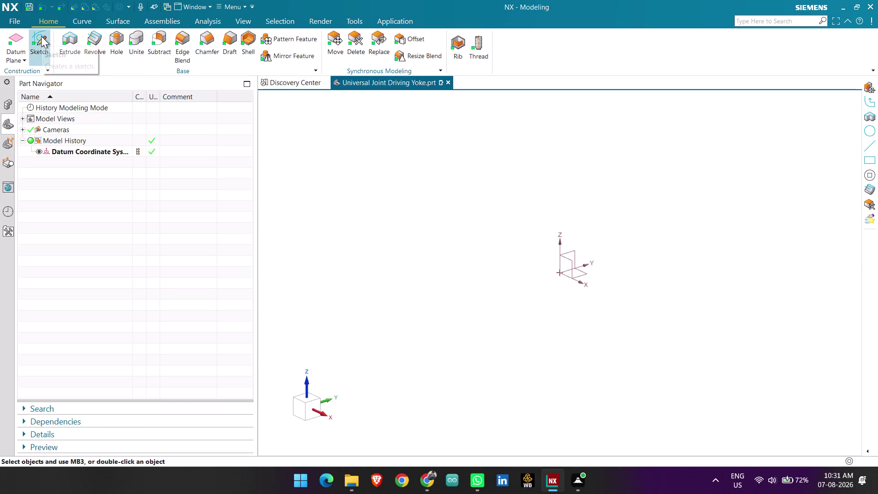
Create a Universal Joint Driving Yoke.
Start a new sketch from the Home tab's Sketch command.
click(41, 37)
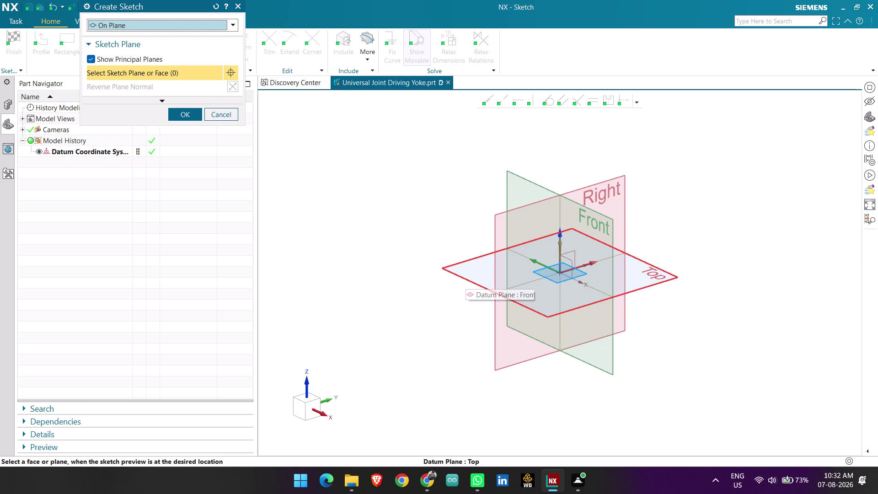
Place the sketch on the Top datum plane and enter the sketch environment.
click(465, 277)
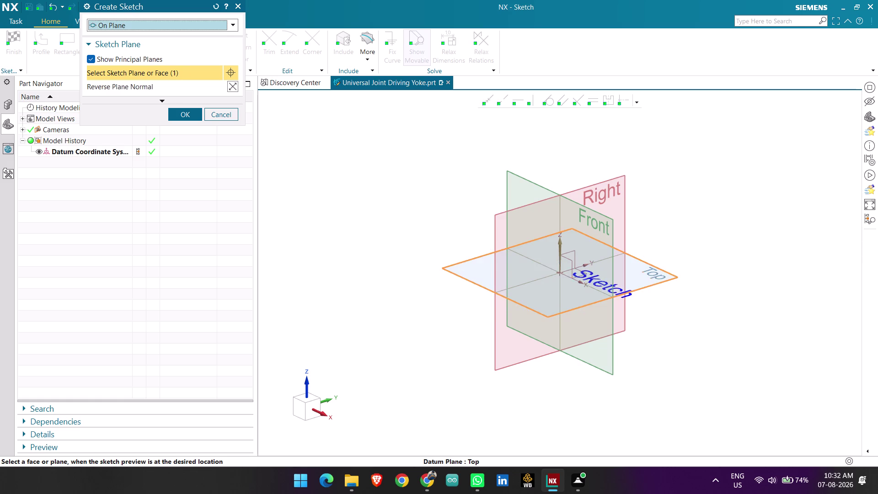
scroll(down, 3)
middle_click(467, 275)
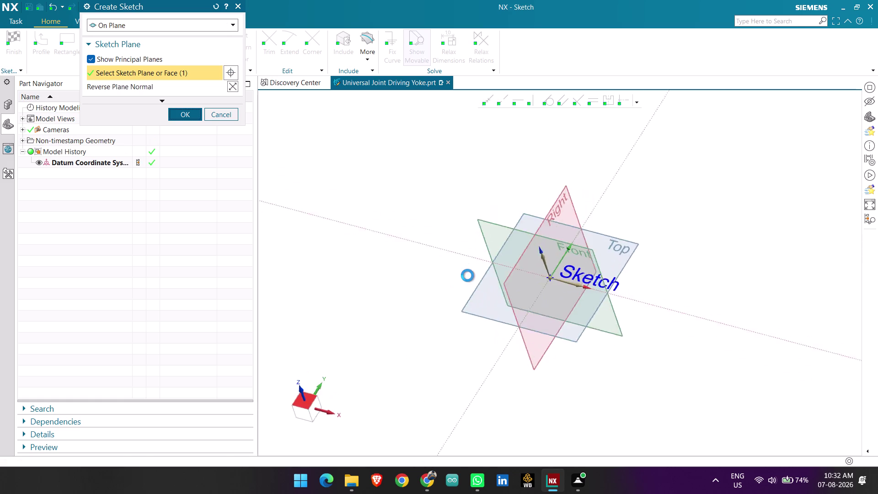
scroll(up, 3)
scroll(up, 3)
scroll(up, 3)
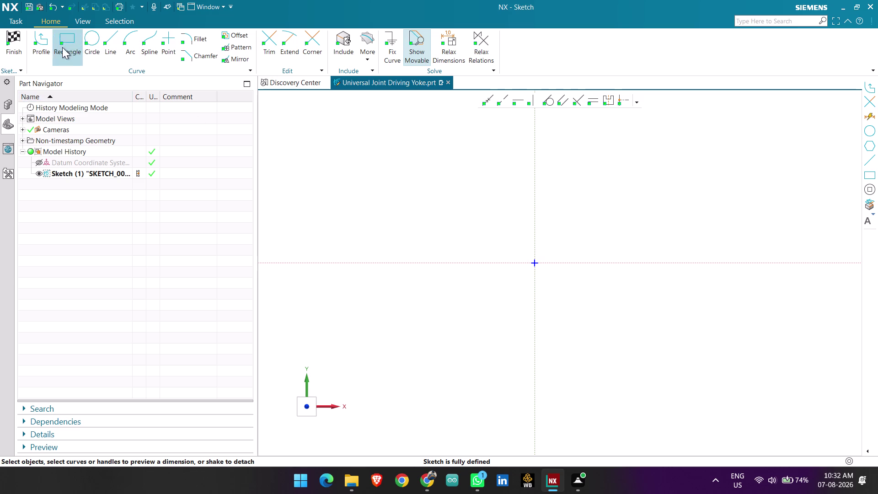
Draw a horizontal line spanning the sketch origin with the Profile tool.
click(47, 47)
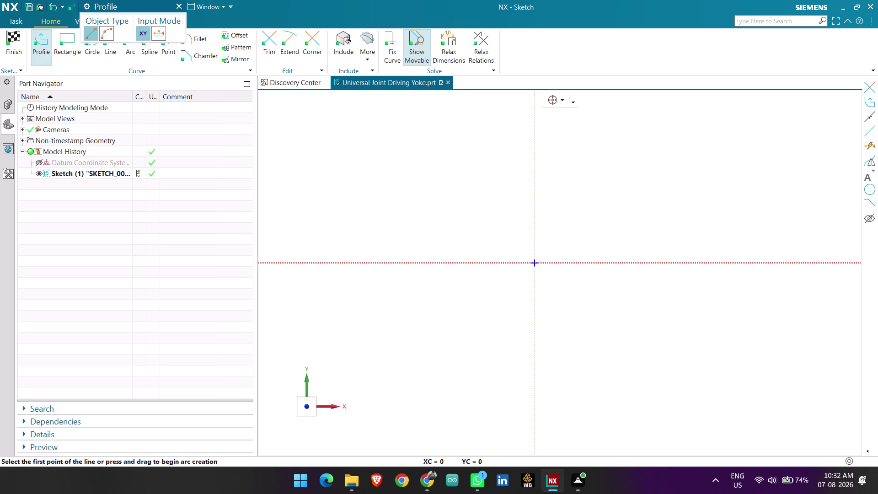
click(464, 259)
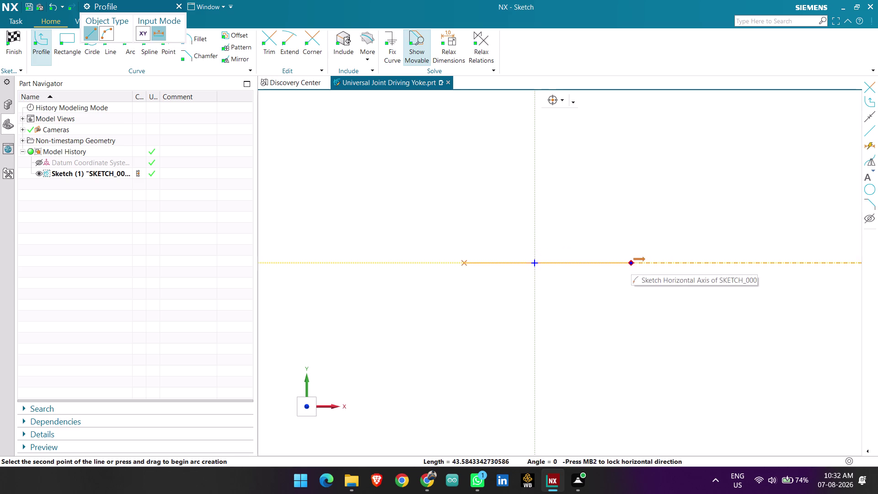
click(618, 261)
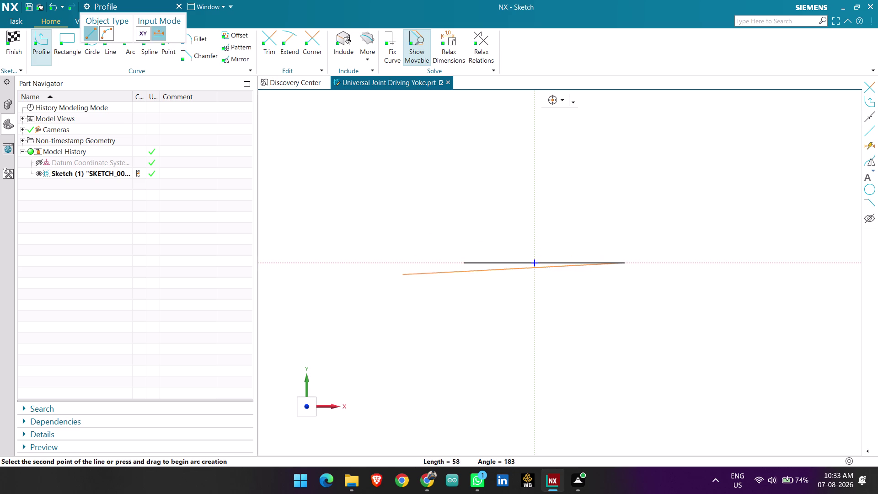
key(Escape)
key(Escape)
click(508, 263)
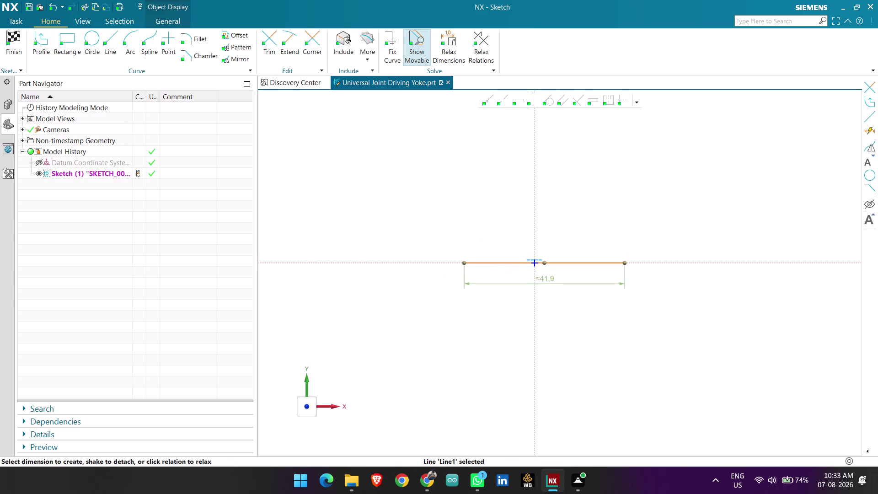
scroll(up, 3)
click(457, 162)
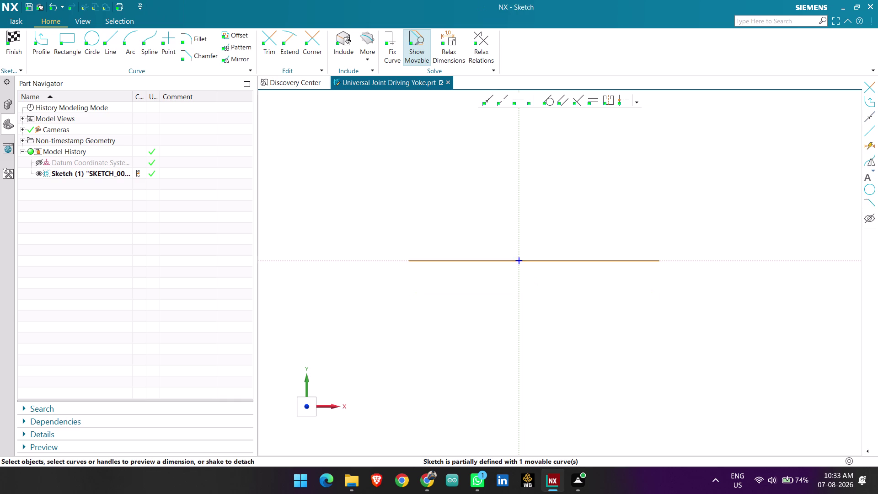
Make the line's midpoint coincident with the origin and edit its length dimension.
click(486, 99)
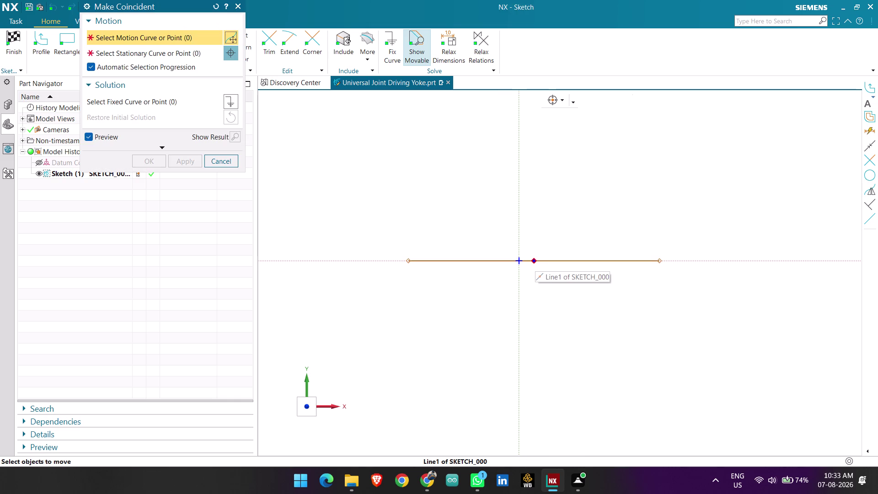
click(533, 261)
click(518, 261)
middle_click(441, 220)
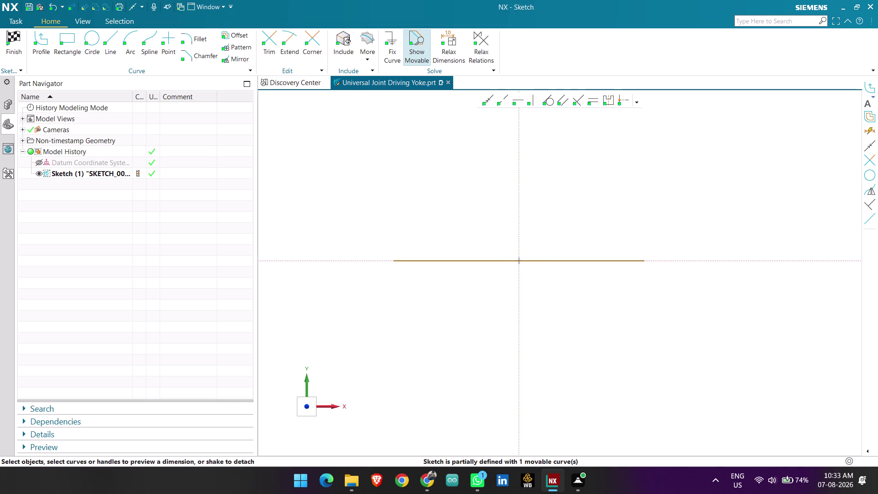
click(428, 259)
double_click(525, 283)
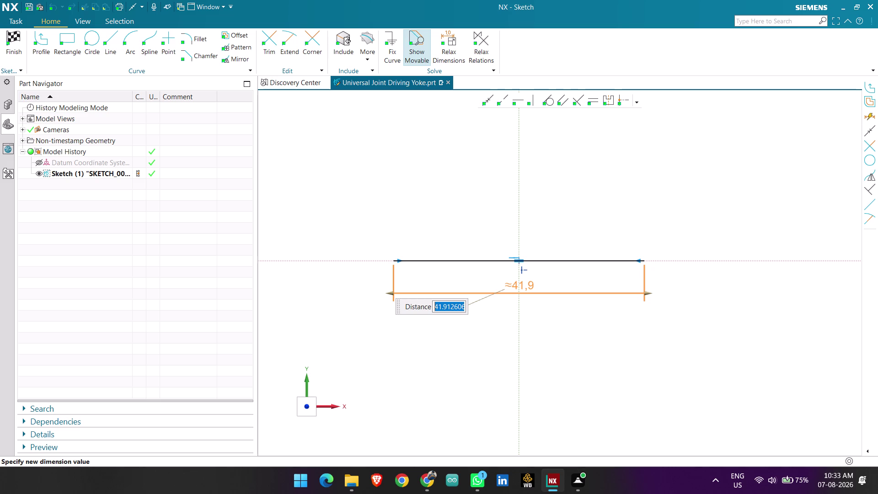
Set the line's length dimension to 90, answering the sketch scaling prompt.
text(90)
key(Return)
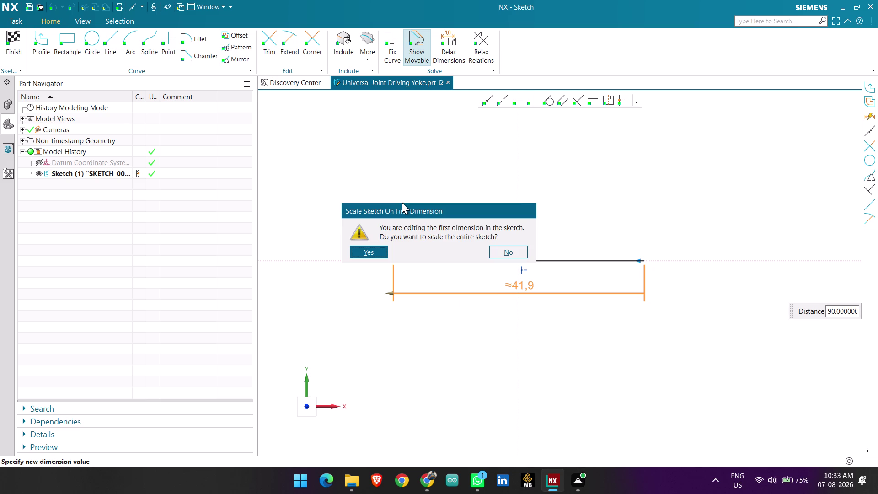
click(378, 253)
scroll(down, 3)
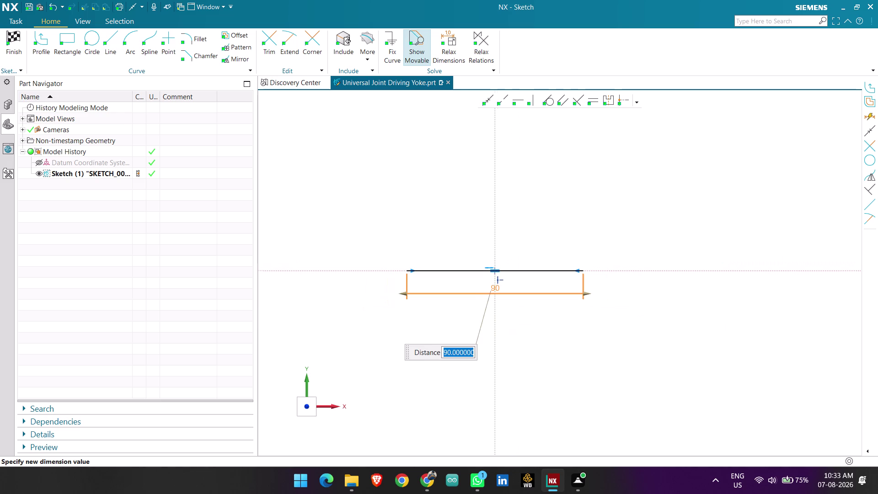
middle_click(469, 248)
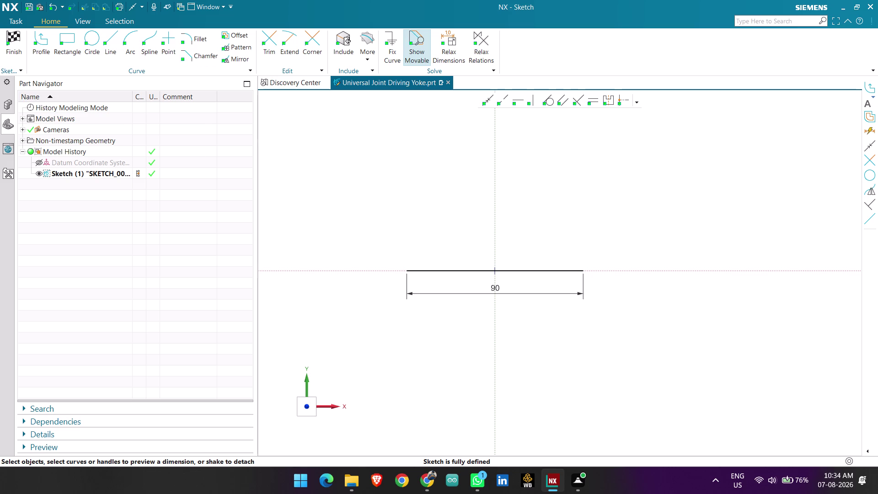
Delete the 90-long line to empty the sketch.
click(433, 270)
key(Delete)
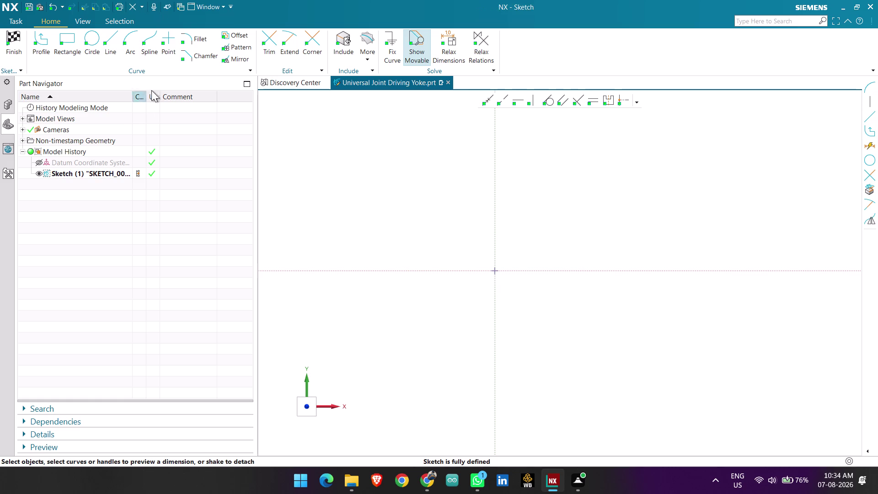
click(63, 46)
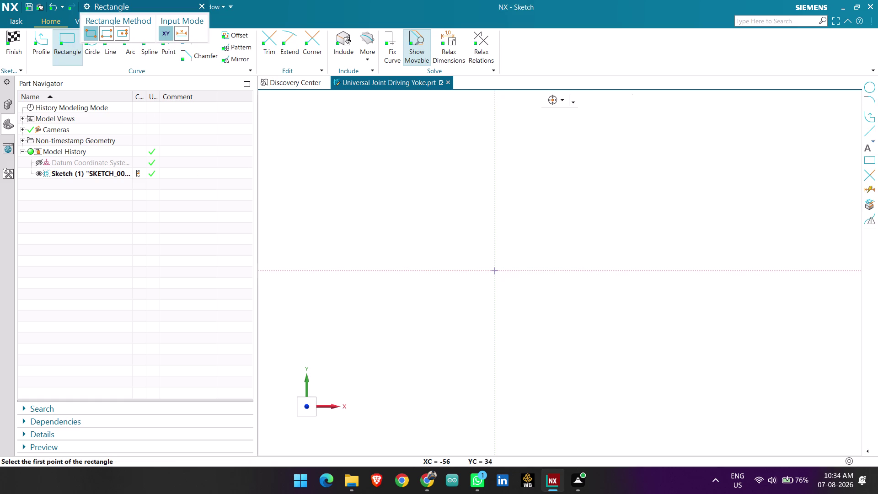
Draw a 90 by 60 From Center rectangle at the origin and finish the sketch.
click(117, 32)
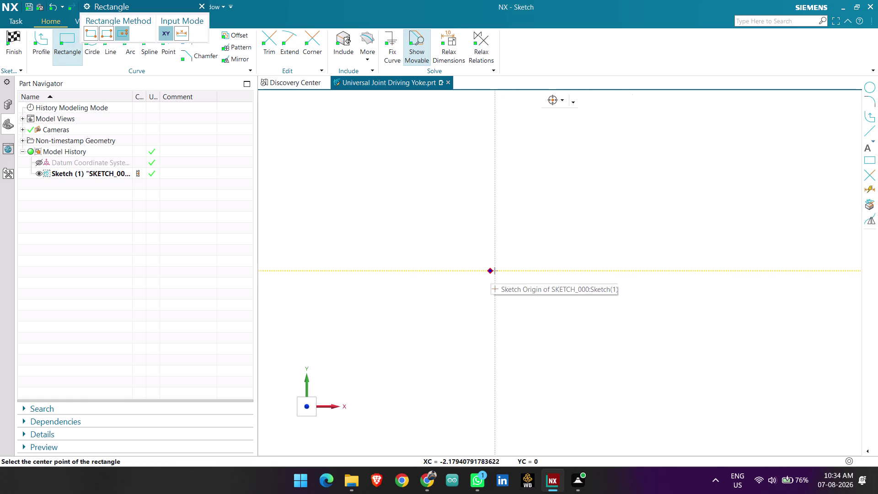
click(495, 271)
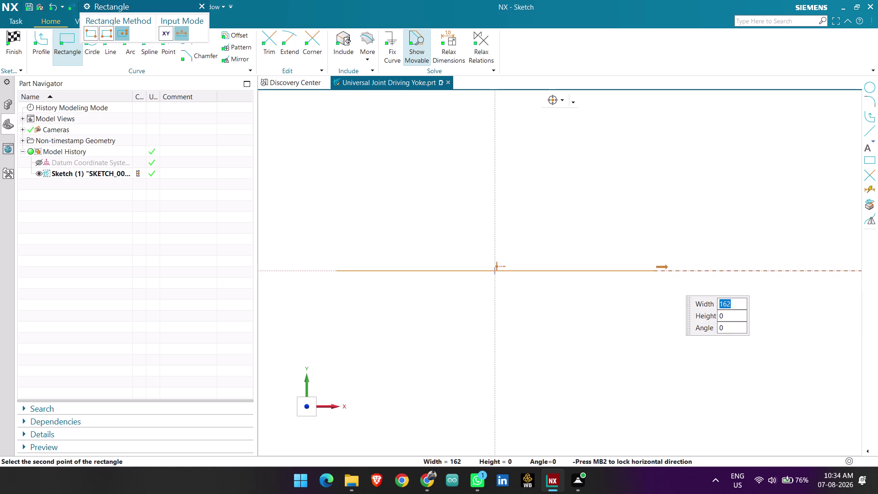
text(90)
key(Return)
key(Return)
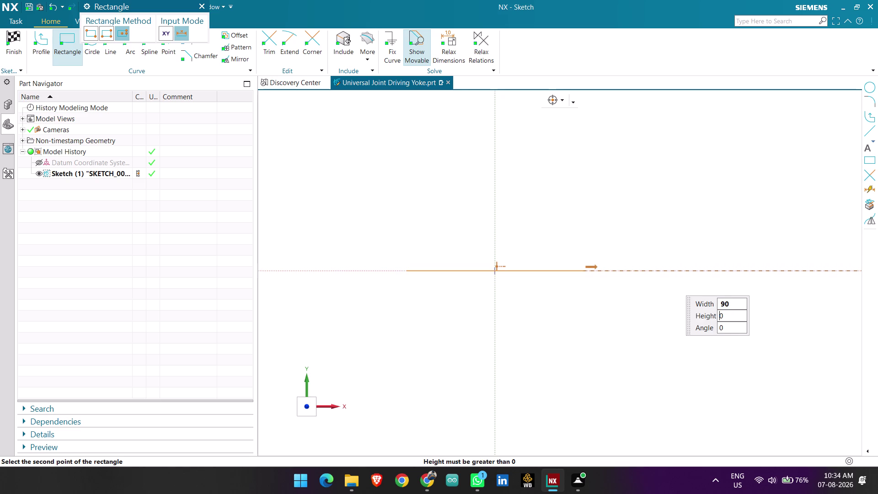
key(6)
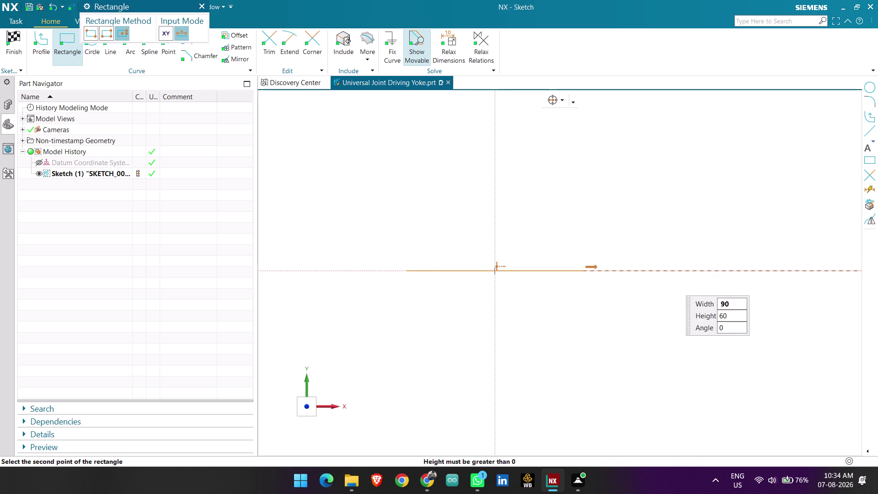
key(Return)
middle_click(654, 264)
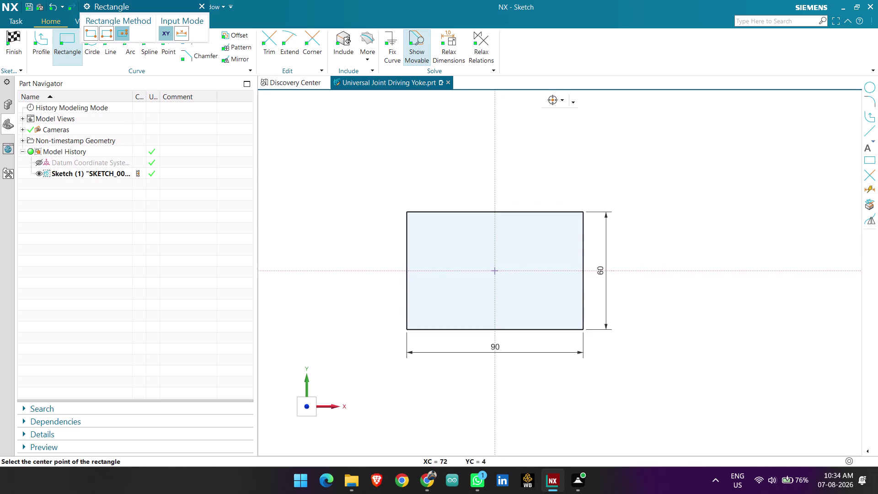
key(Escape)
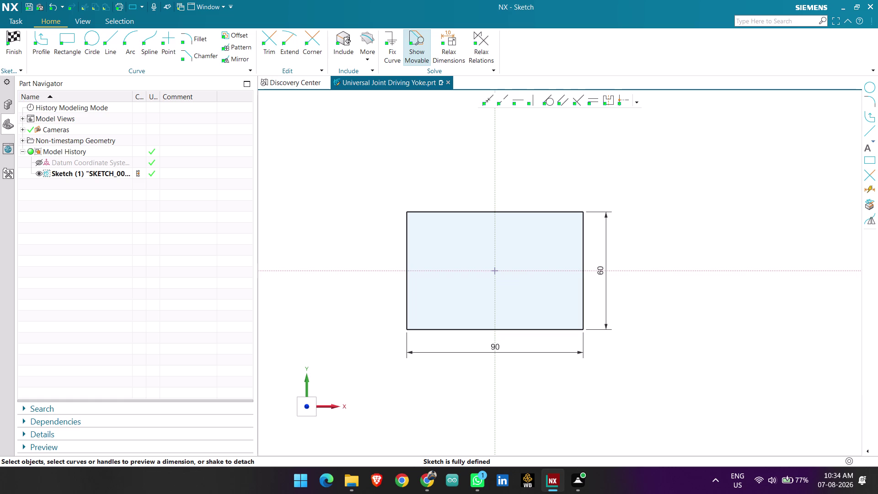
click(19, 43)
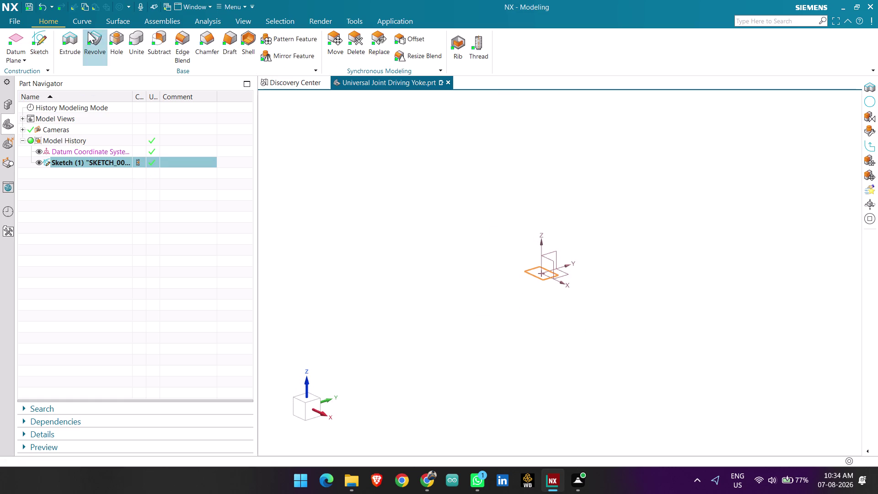
Extrude the rectangle 15 mm into the base plate and orbit to inspect it.
click(76, 38)
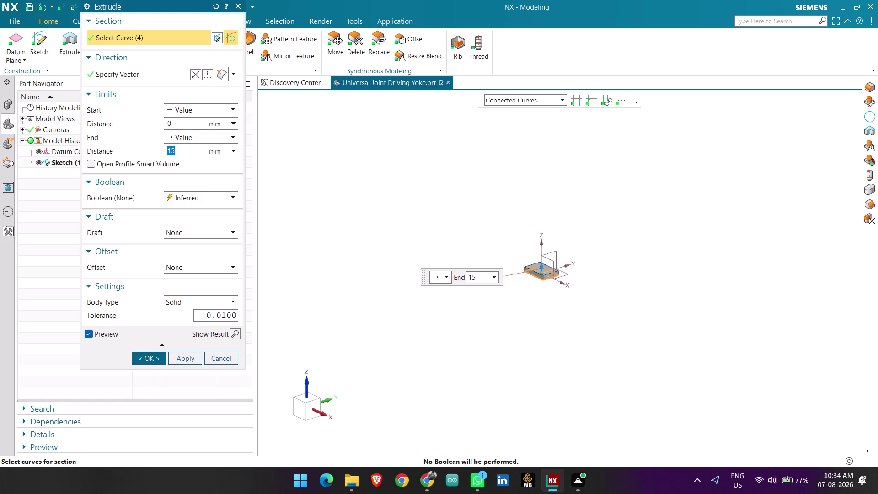
scroll(up, 3)
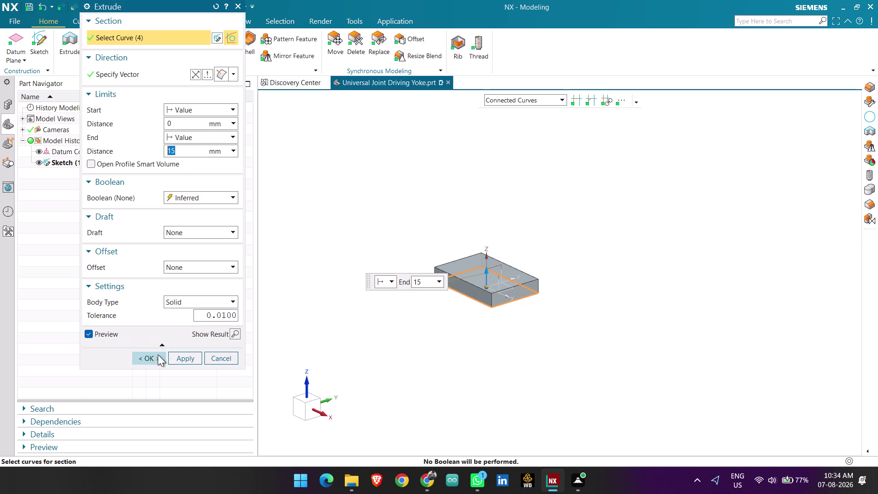
click(145, 355)
middle_drag(408, 205, 421, 219)
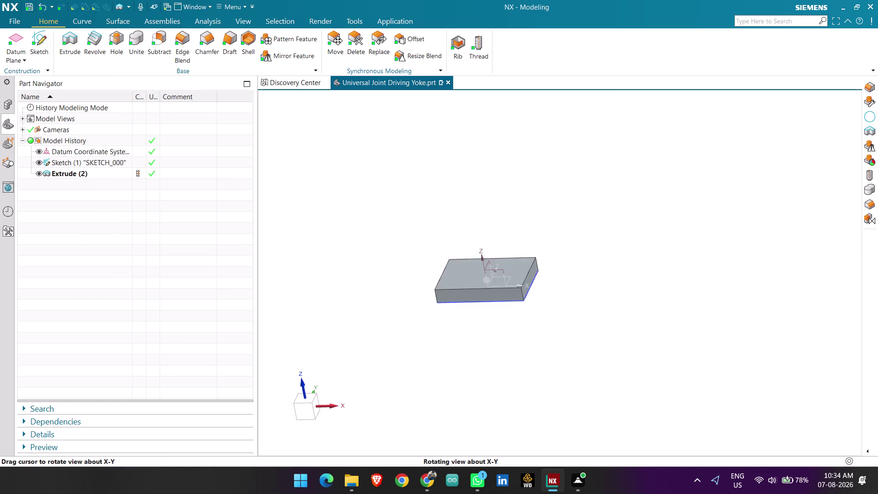
middle_drag(421, 219, 440, 223)
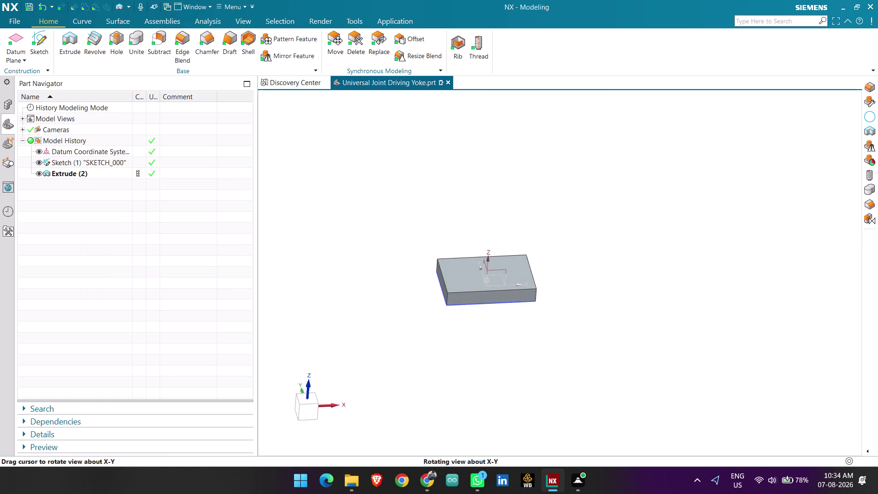
middle_drag(440, 223, 485, 255)
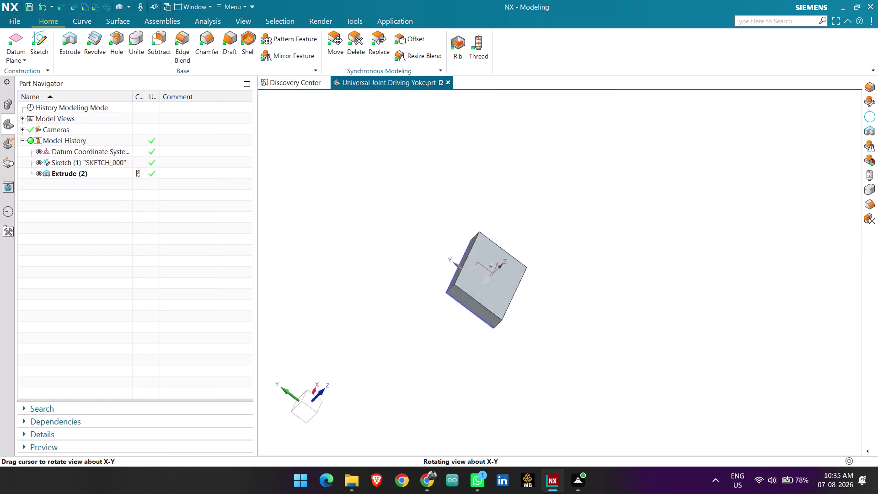
middle_drag(485, 256, 497, 241)
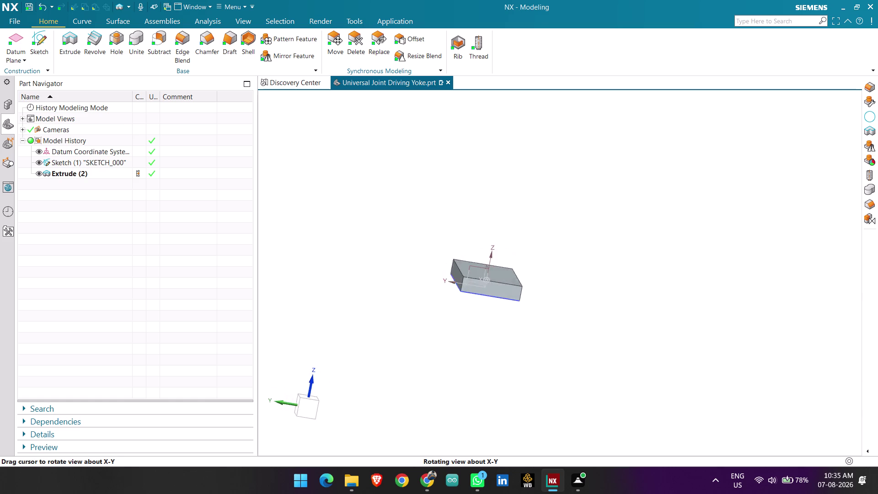
middle_drag(498, 241, 439, 232)
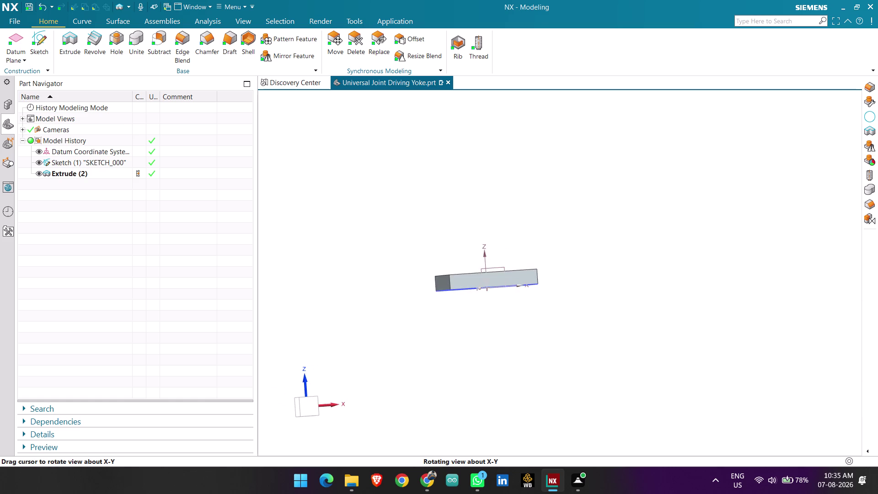
middle_drag(439, 232, 462, 237)
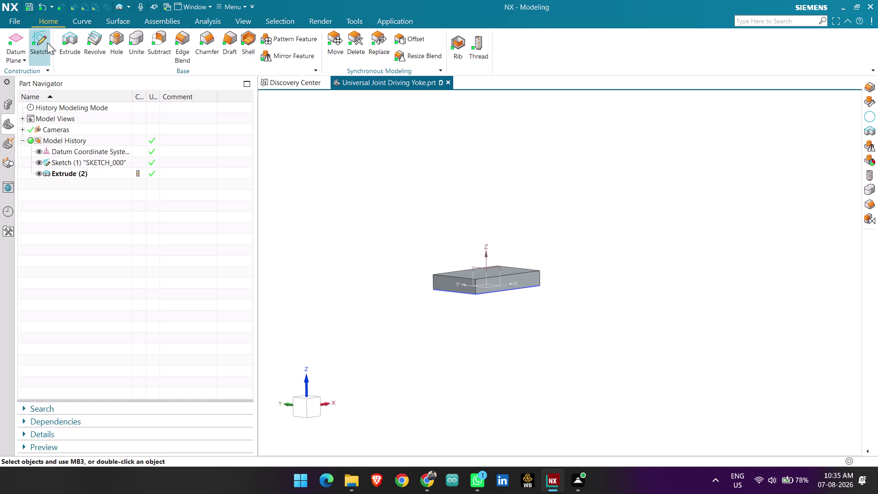
Start a new sketch on the Right datum plane, standing across the base plate.
click(35, 45)
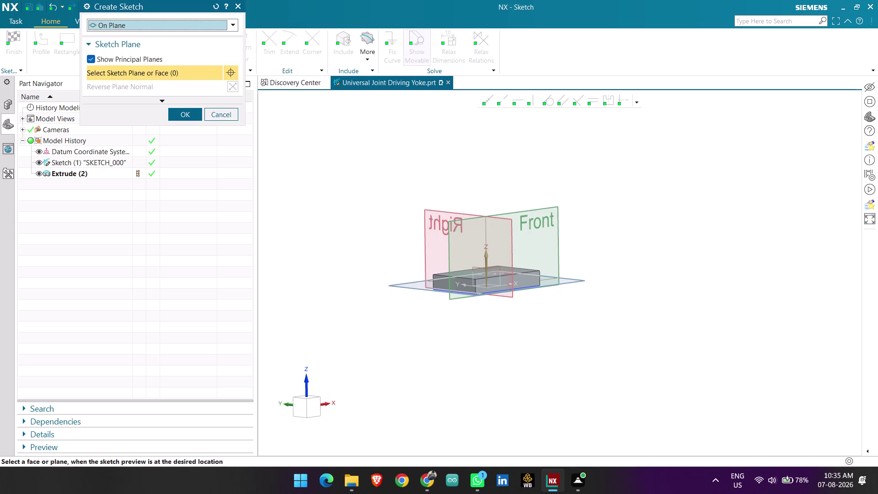
middle_drag(394, 268, 433, 277)
scroll(up, 3)
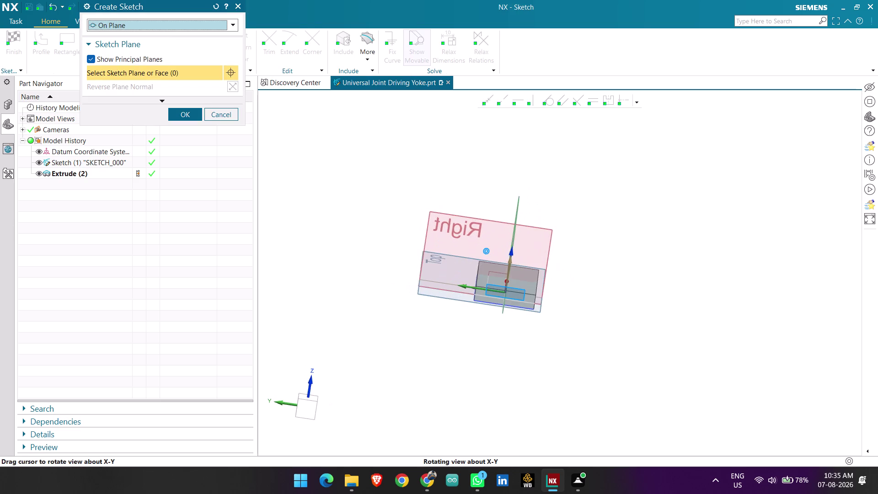
middle_drag(433, 276, 407, 276)
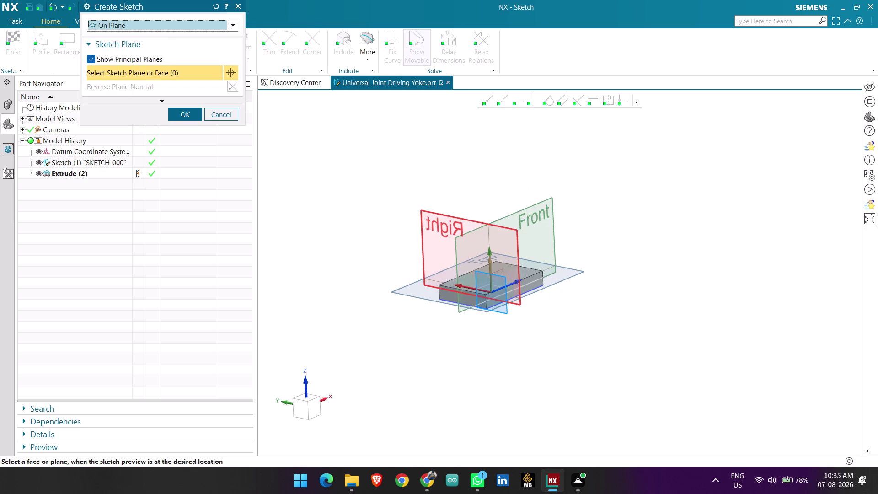
click(451, 218)
middle_click(450, 219)
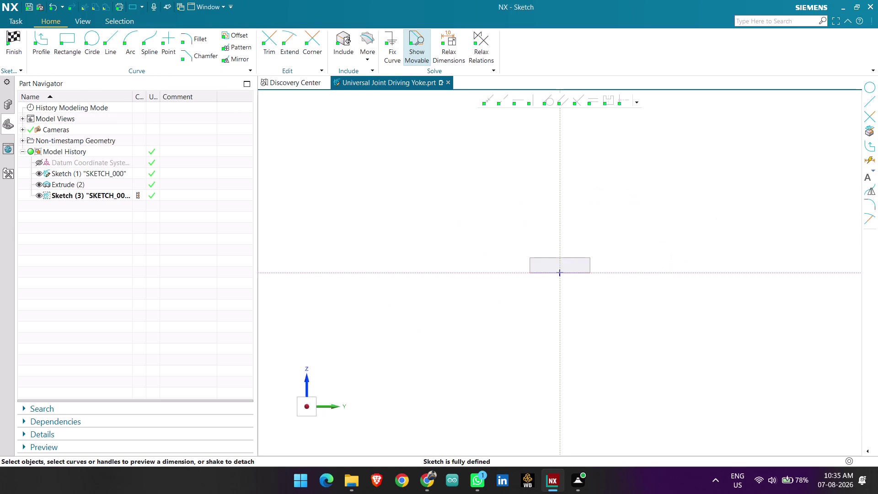
Zoom in, view the Right-plane sketch head-on, and start Project Curve.
scroll(up, 3)
scroll(up, 3)
scroll(up, 3)
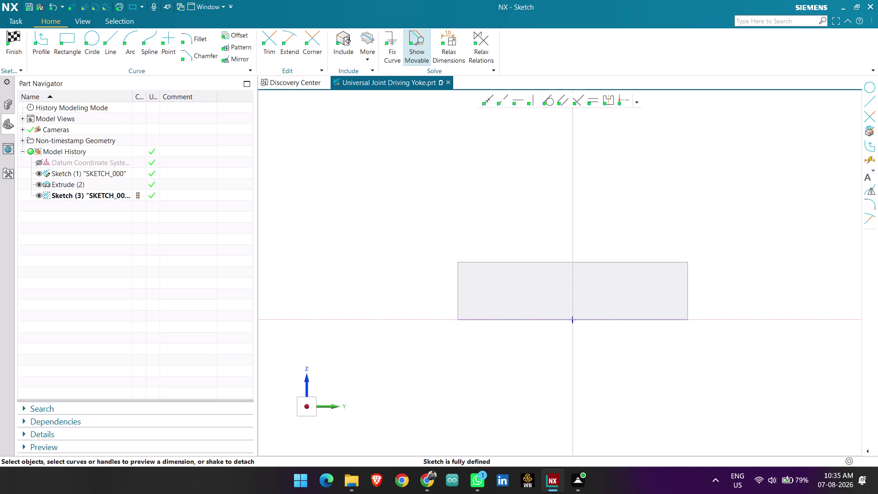
middle_click(538, 260)
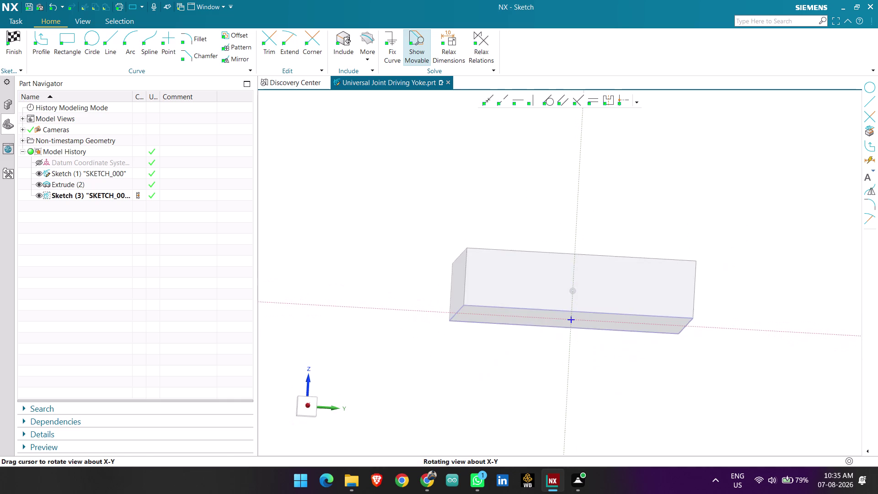
click(312, 403)
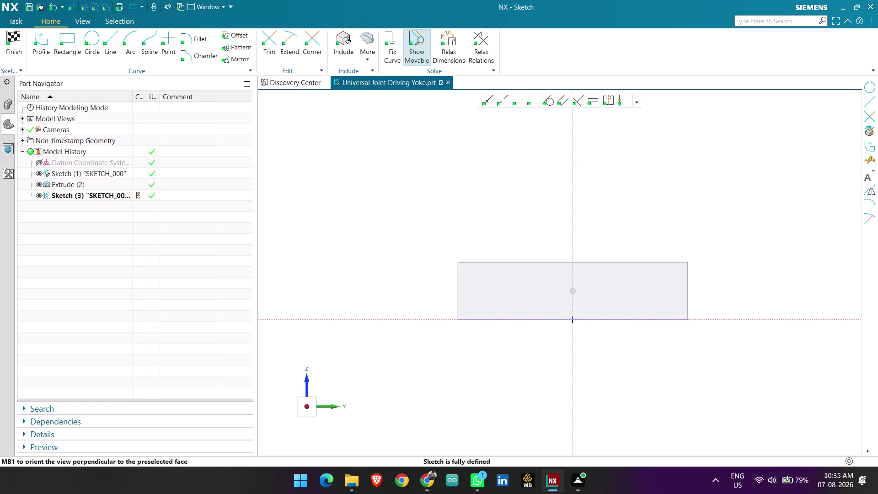
click(362, 38)
click(387, 85)
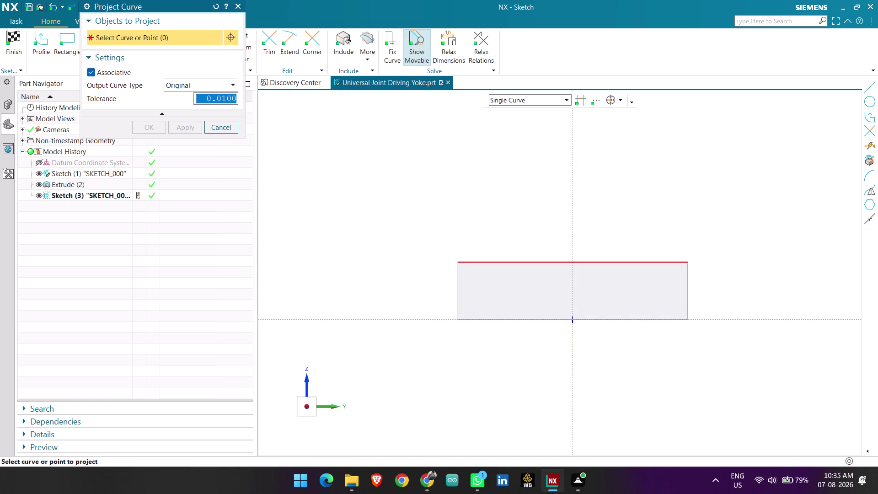
Project the base plate's top edge, then its bottom edge, into the Right-plane sketch.
click(518, 266)
middle_click(493, 229)
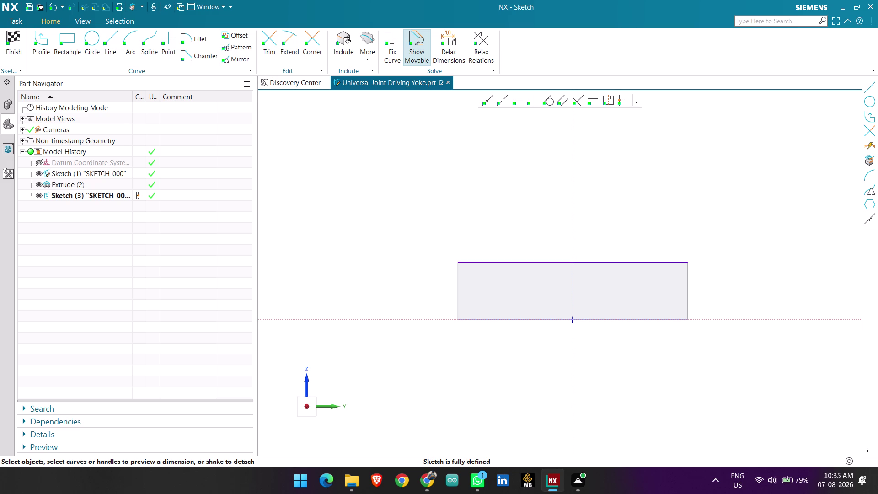
click(367, 39)
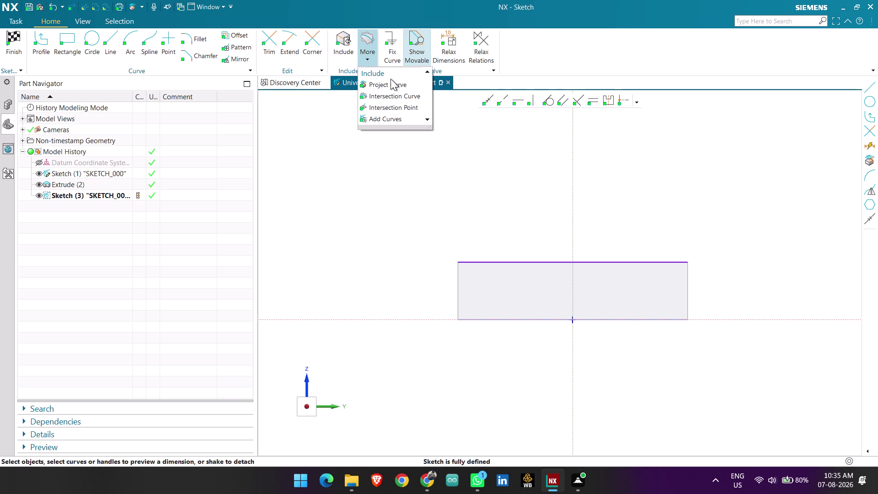
click(396, 87)
click(547, 322)
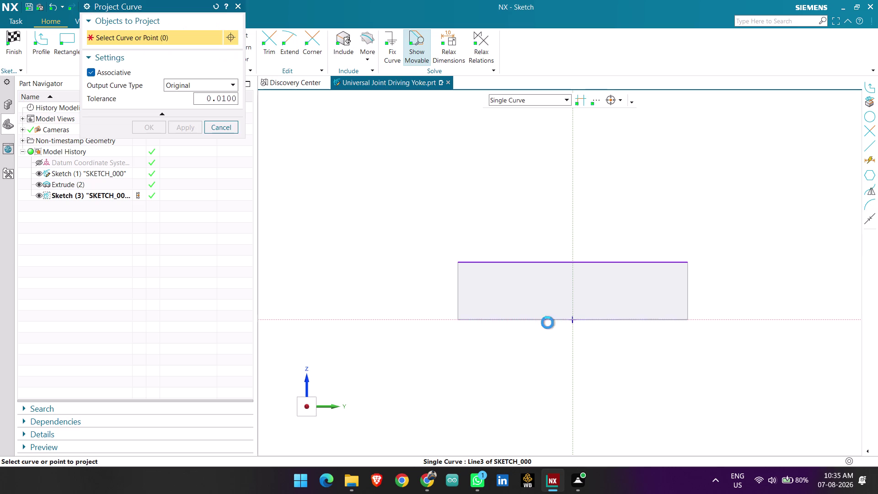
middle_click(491, 257)
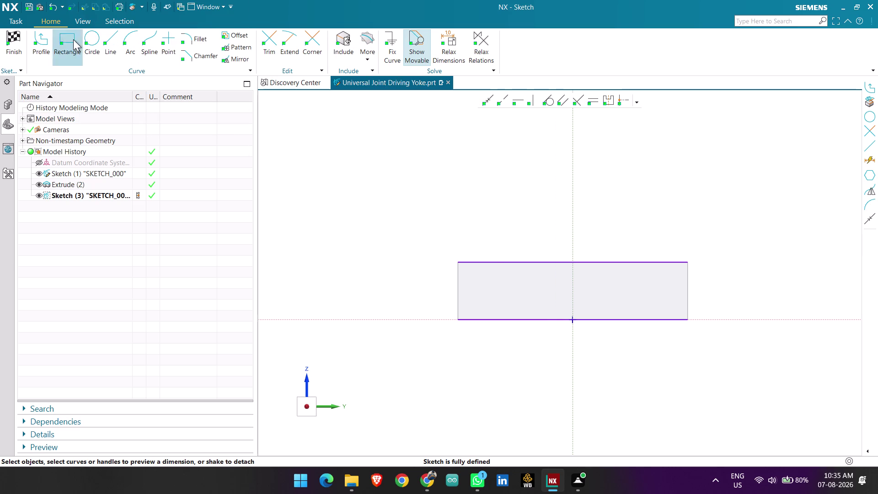
click(104, 41)
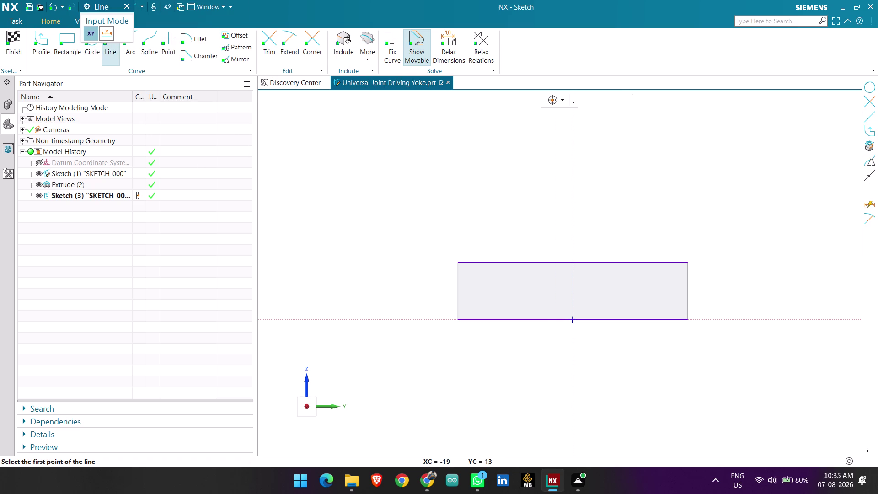
Draw a 35-long vertical line upward from the sketch origin.
click(571, 321)
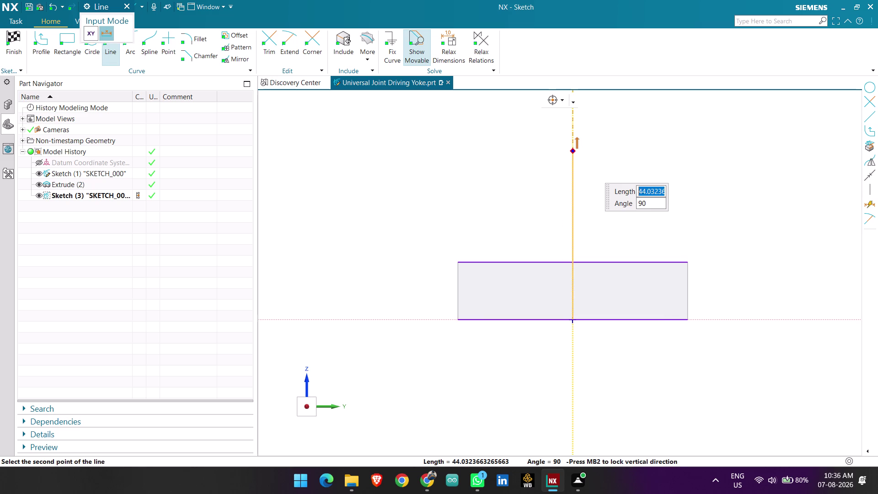
text(35)
key(Return)
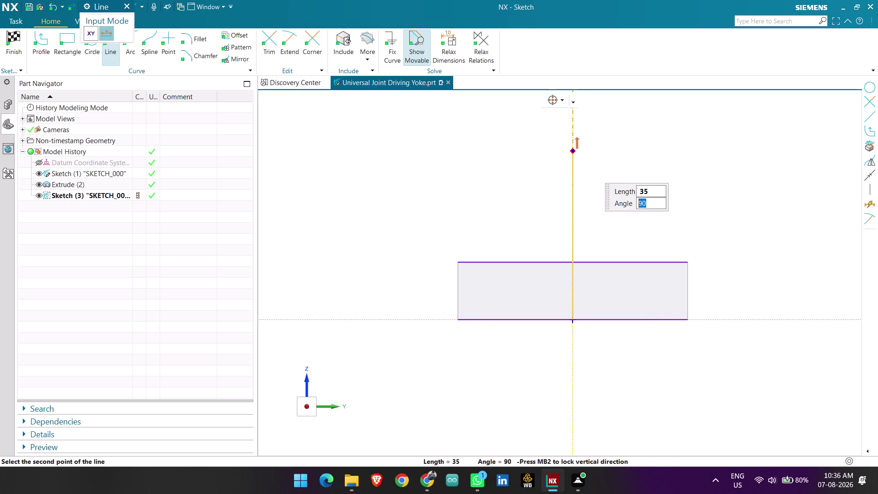
key(Return)
key(Escape)
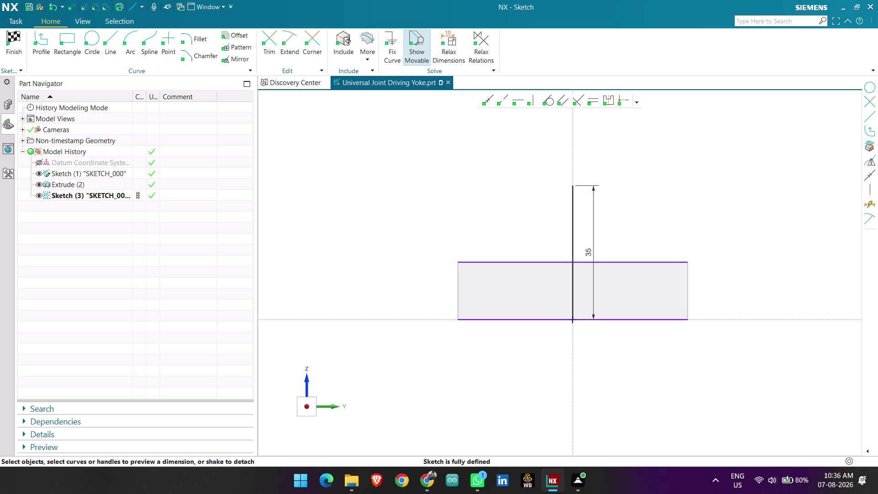
Add a 16-diameter circle centred on the line's top end.
click(99, 45)
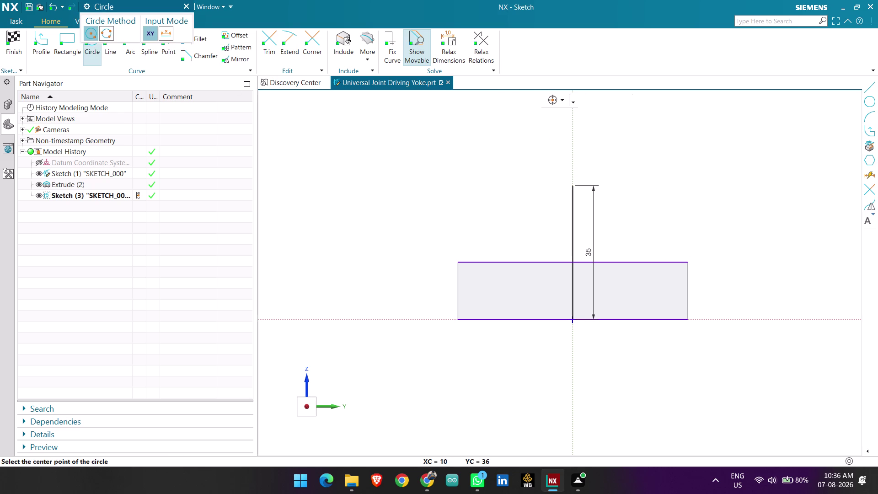
click(576, 185)
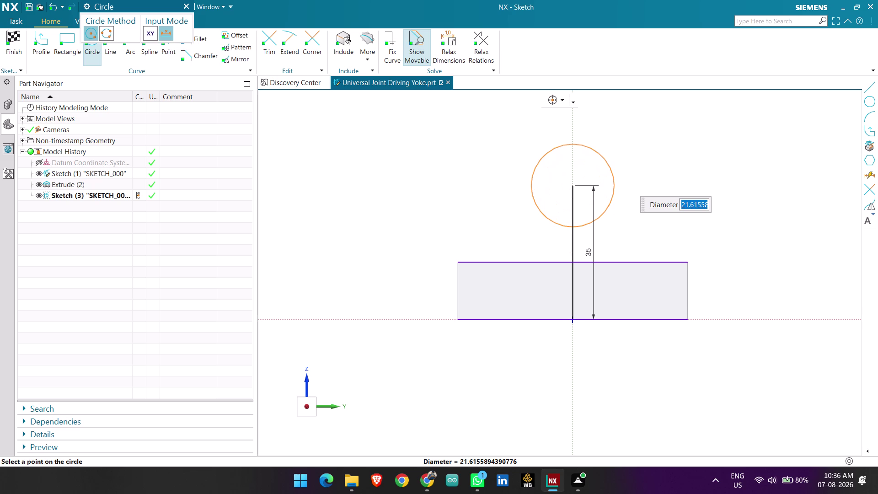
key(1)
key(6)
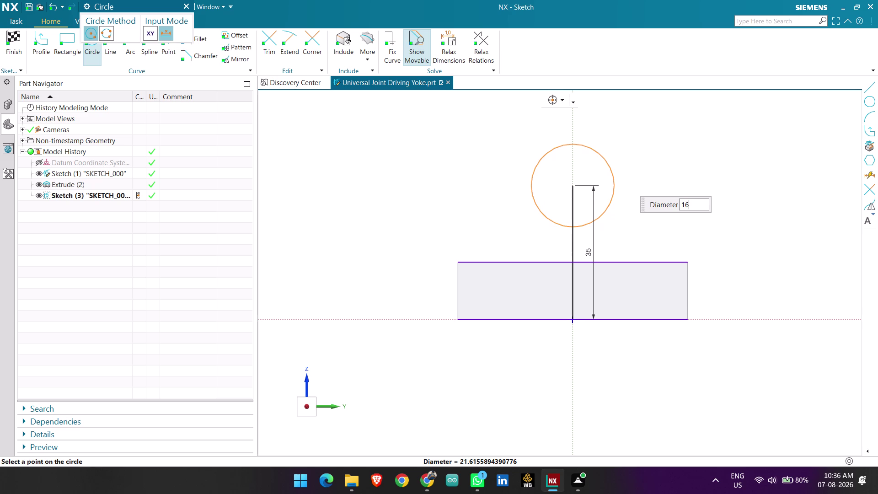
key(Return)
key(Return)
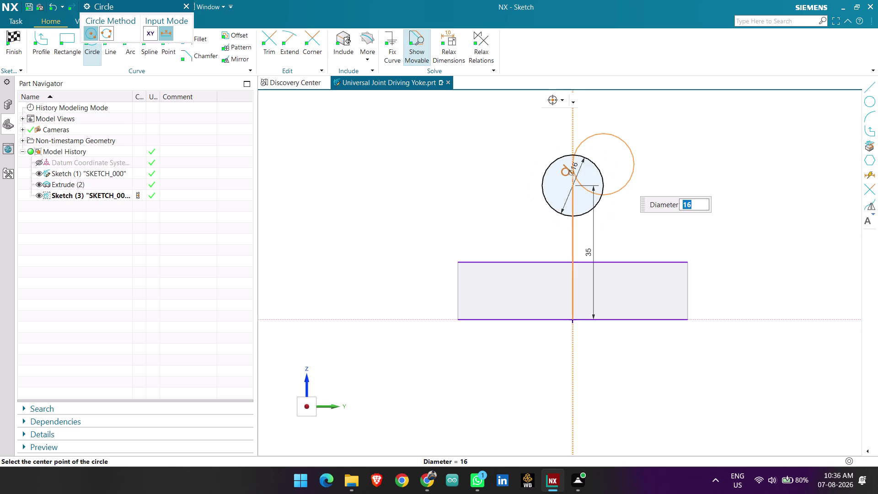
key(Escape)
key(Escape)
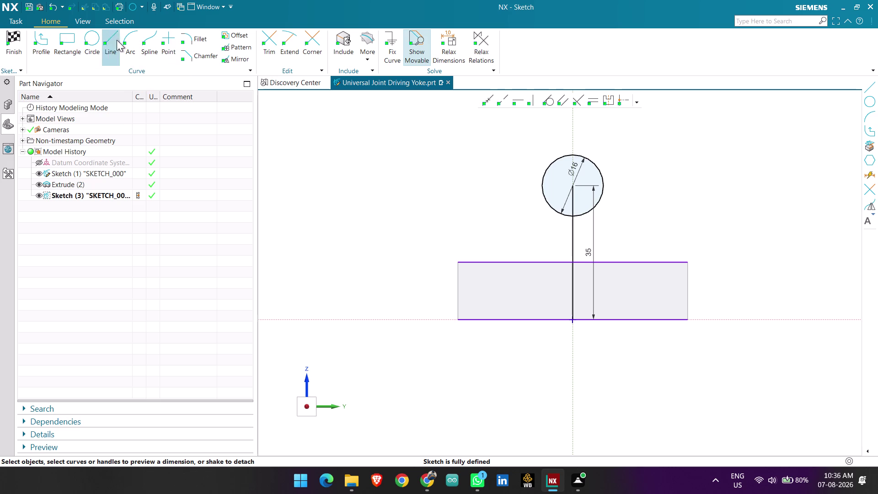
Draw a centre-point arc on the 16-diameter hole centre, spanning from its right side to its left.
click(133, 40)
click(108, 32)
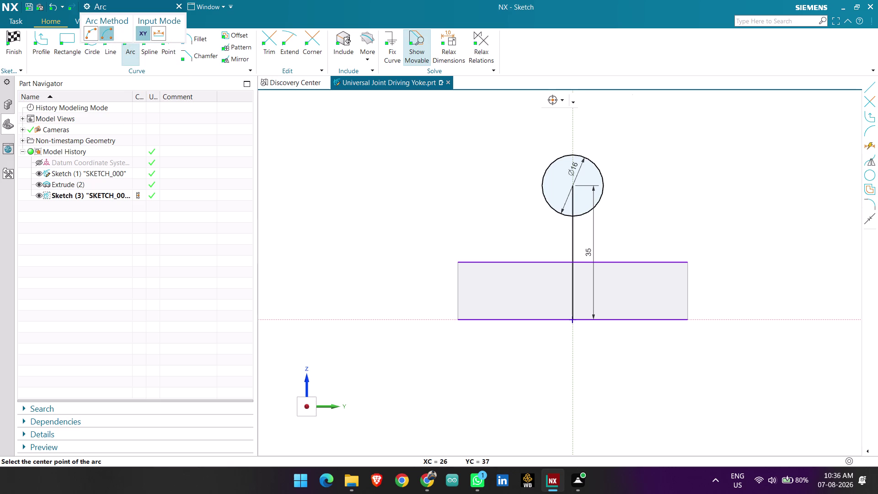
click(573, 184)
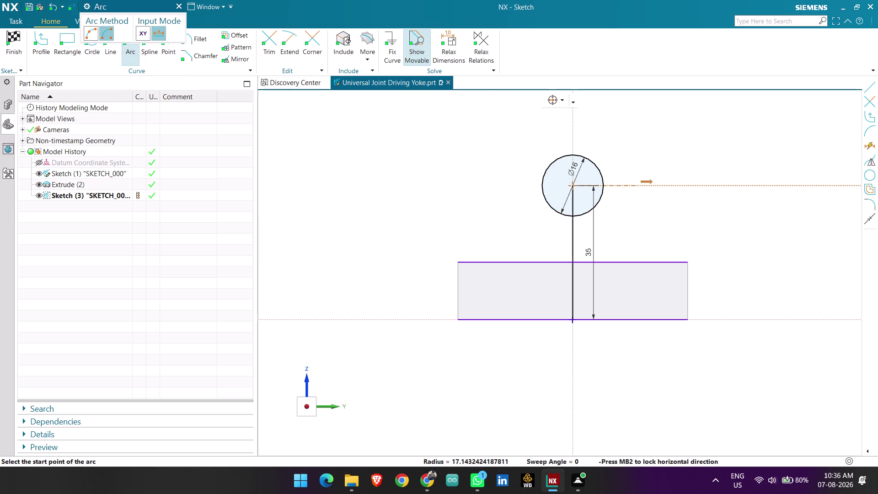
click(652, 187)
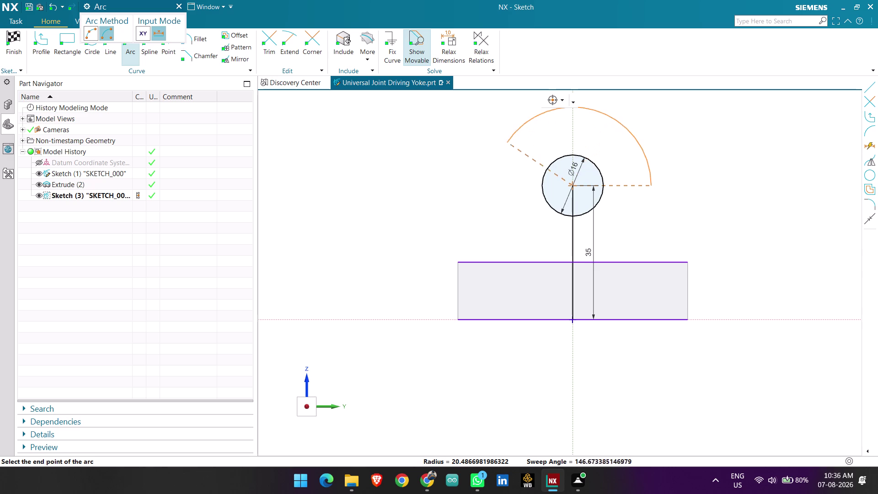
click(487, 185)
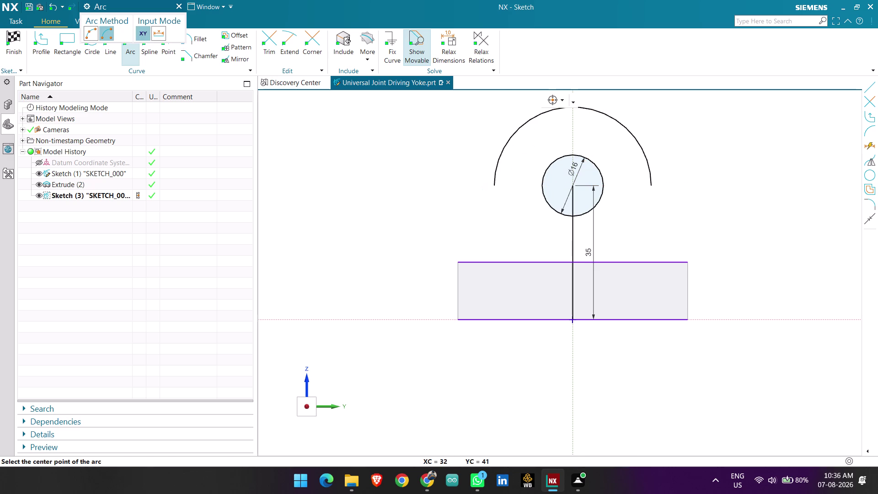
key(Escape)
Set the new arc's radius dimension to 23.
click(635, 135)
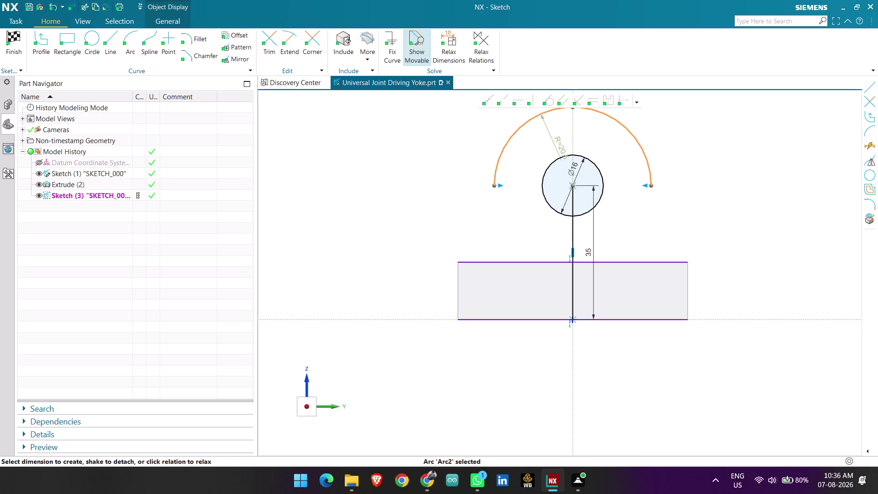
double_click(564, 141)
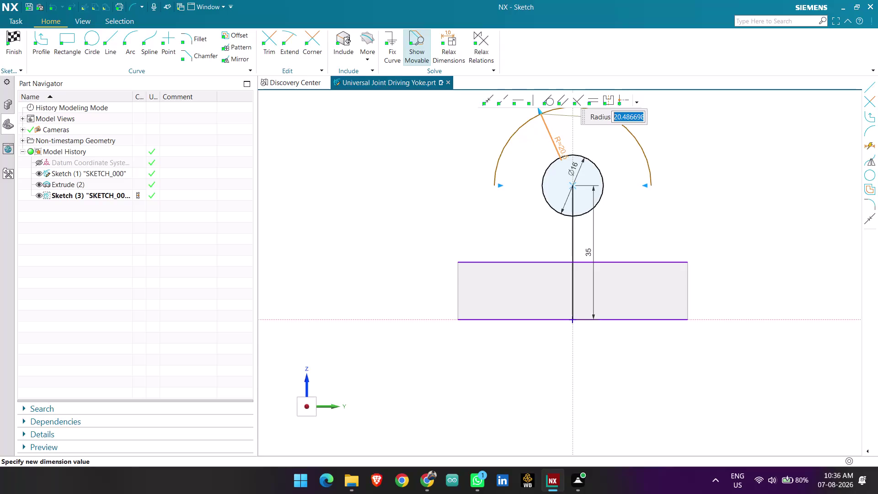
text(2)
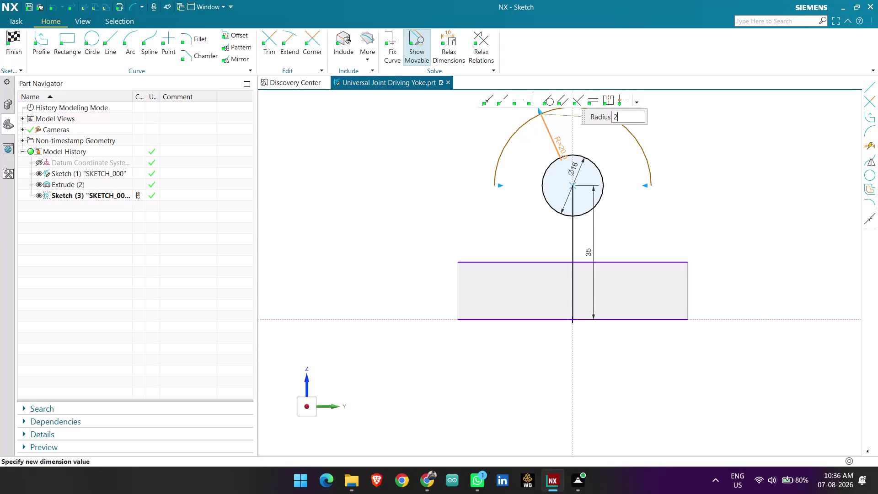
text(3)
key(Return)
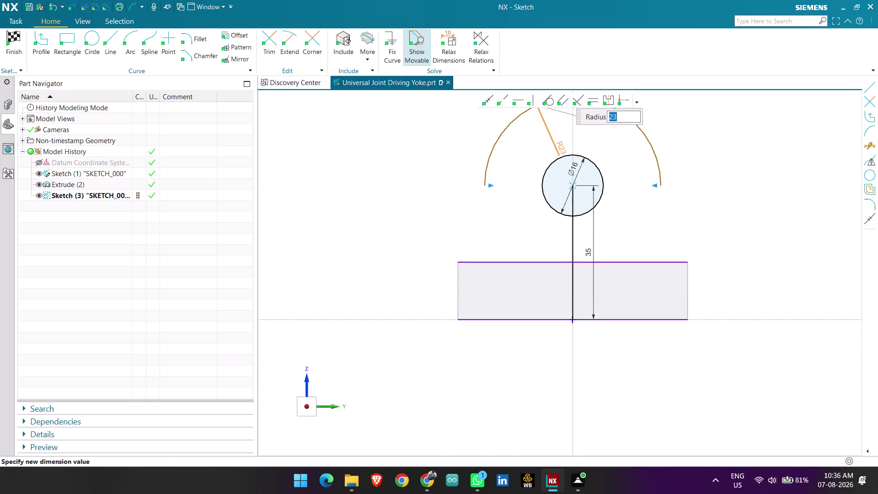
middle_click(398, 174)
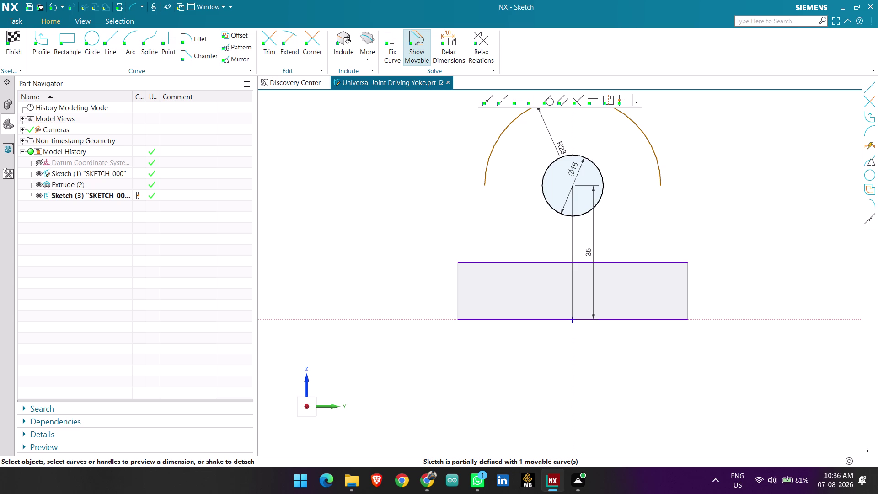
scroll(down, 3)
scroll(up, 3)
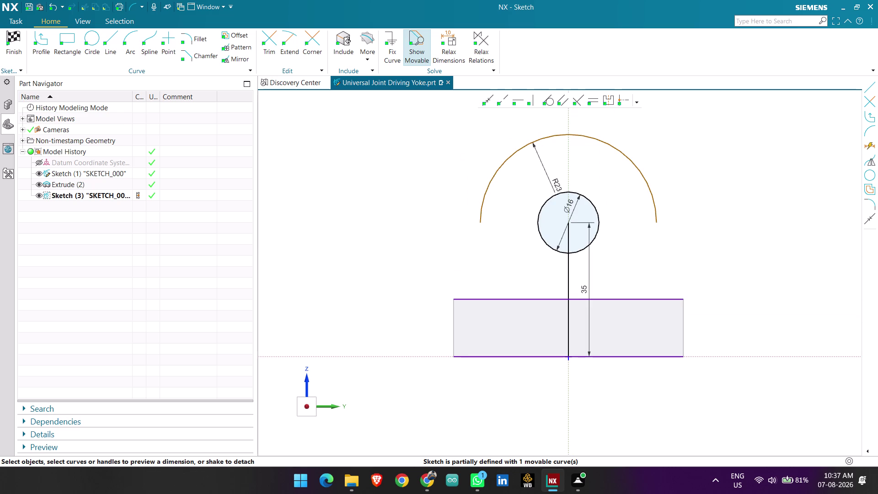
Draw a line from the R23 arc's right end to the base rectangle's top-right corner.
click(108, 39)
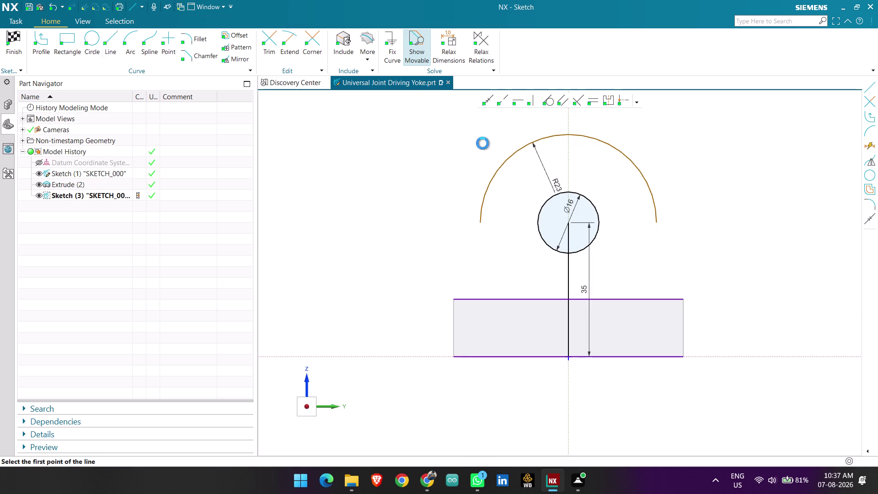
click(627, 156)
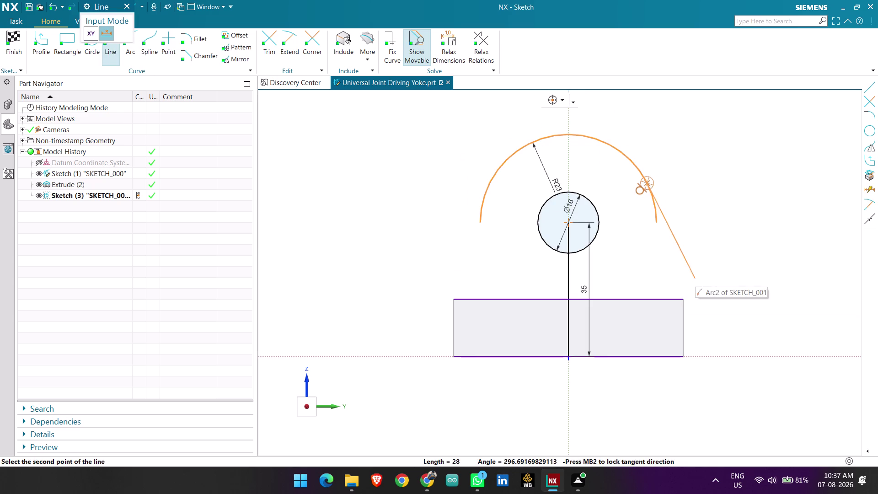
click(681, 299)
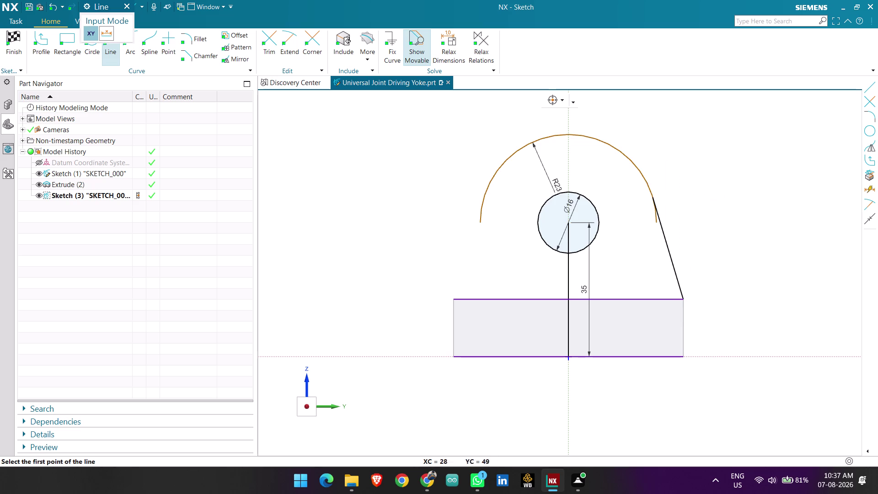
key(Escape)
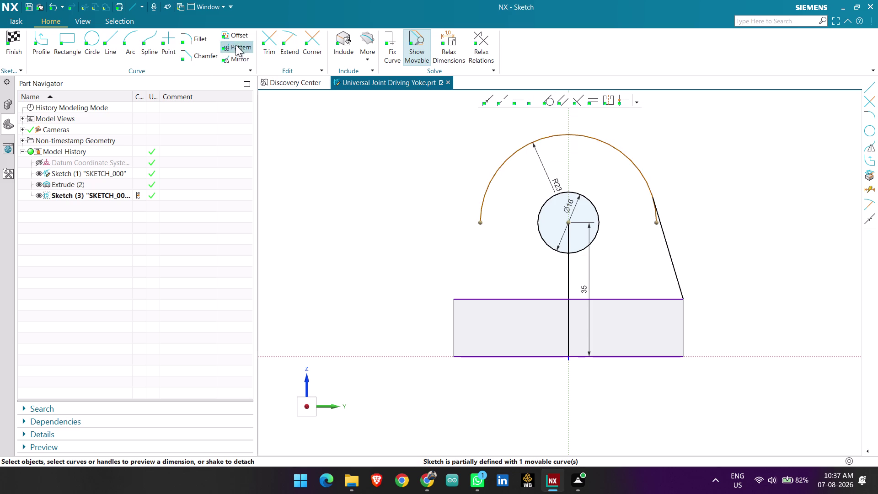
click(236, 61)
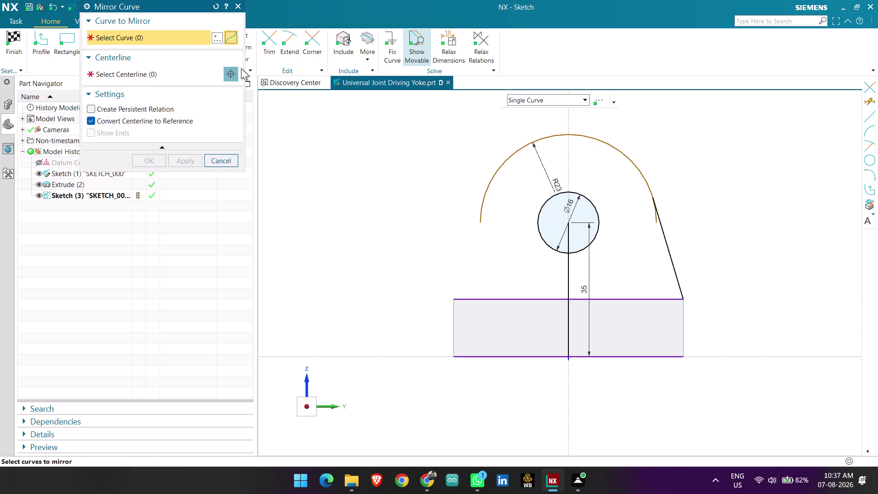
Mirror the right slanted side line across the vertical centreline.
click(663, 244)
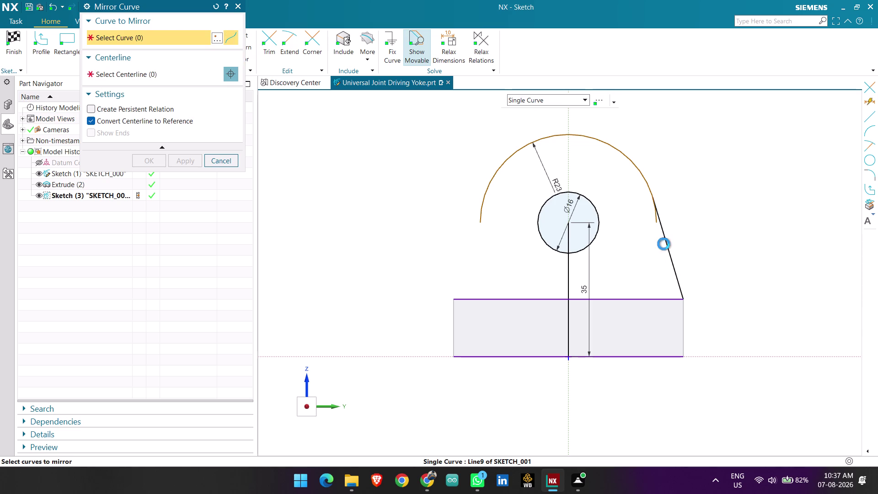
click(155, 75)
click(572, 277)
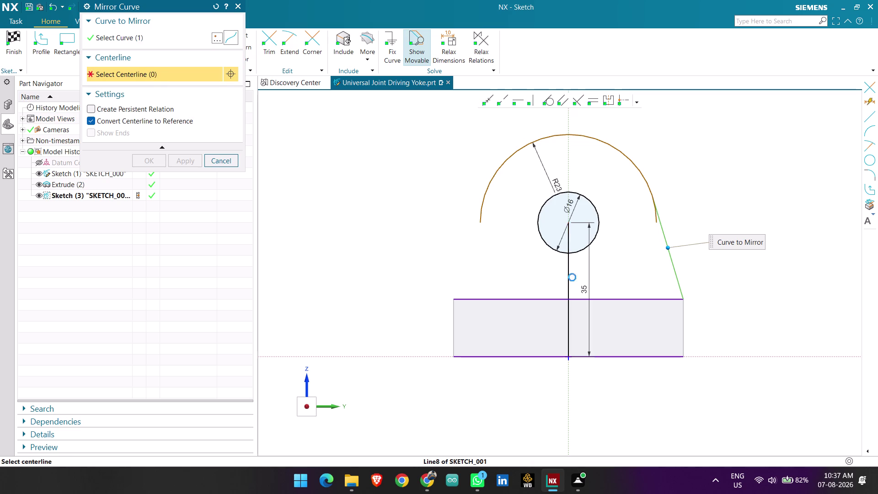
click(148, 162)
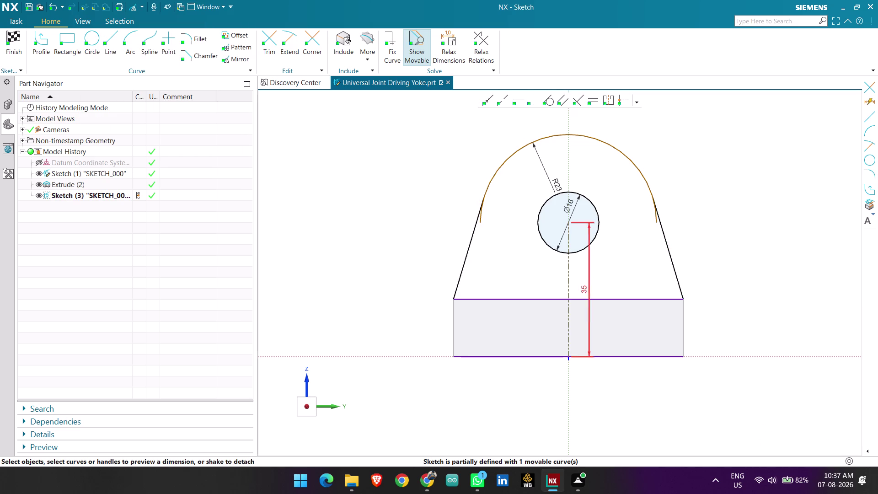
scroll(down, 3)
scroll(up, 3)
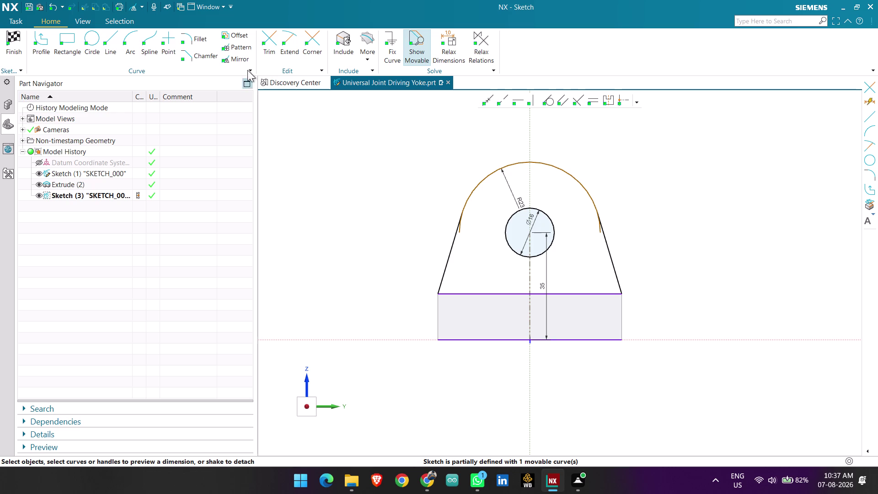
Trim the arc overhangs beyond the right and left side lines, then finish the sketch.
click(264, 42)
scroll(up, 3)
scroll(up, 3)
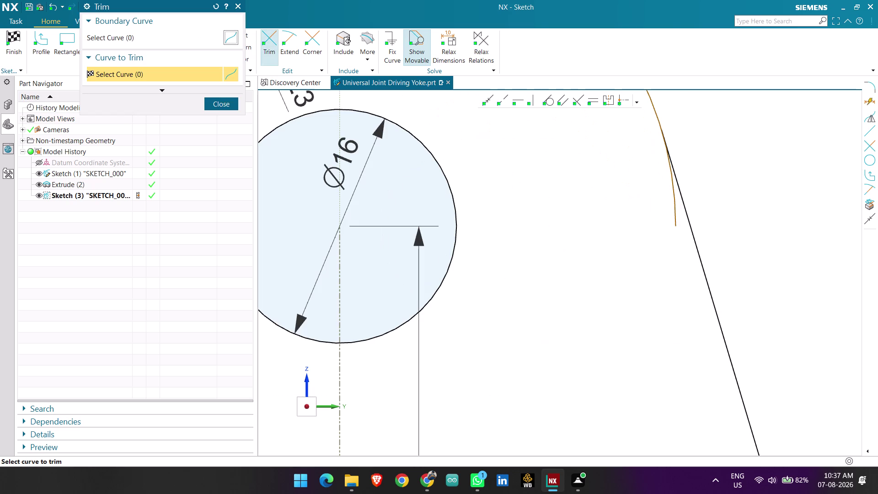
click(674, 212)
scroll(down, 3)
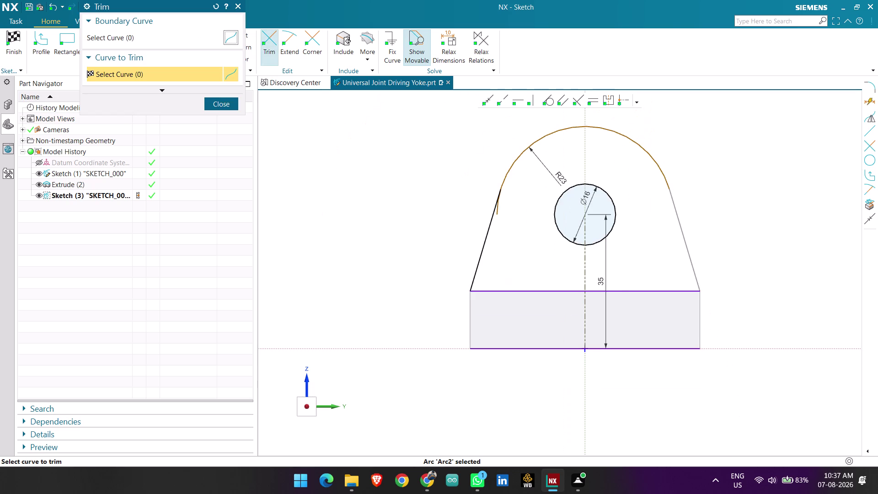
scroll(up, 3)
click(492, 206)
scroll(down, 3)
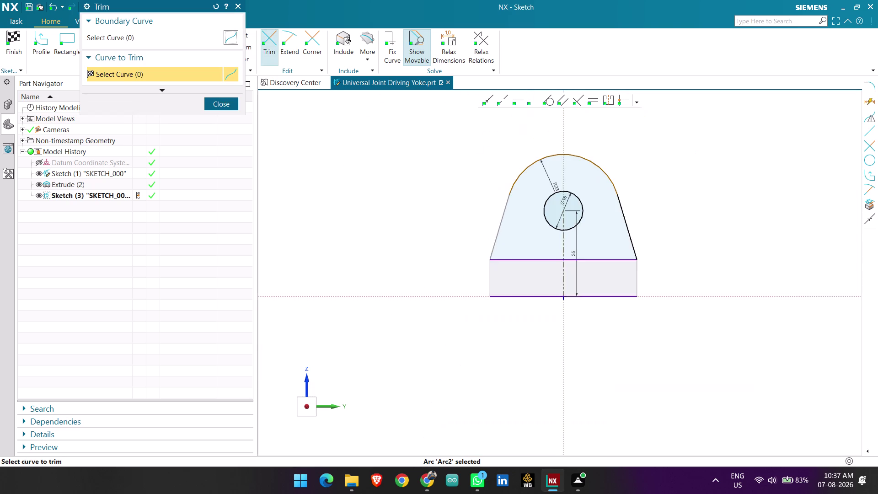
scroll(up, 3)
click(215, 107)
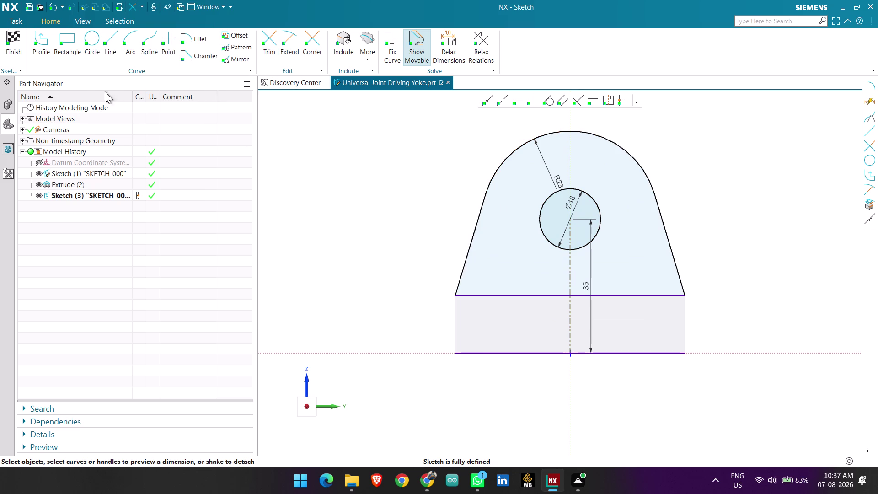
click(8, 43)
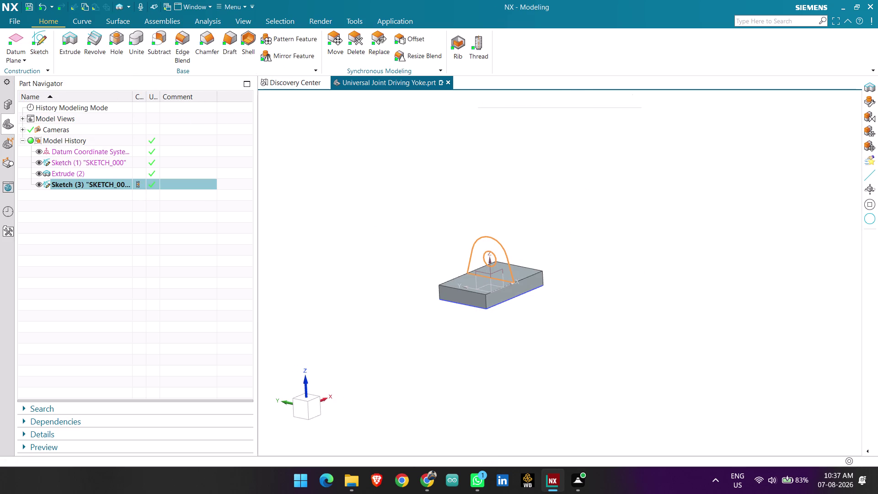
Orbit to show the lug sketch standing over the base block and start a datum plane.
scroll(up, 3)
middle_click(547, 261)
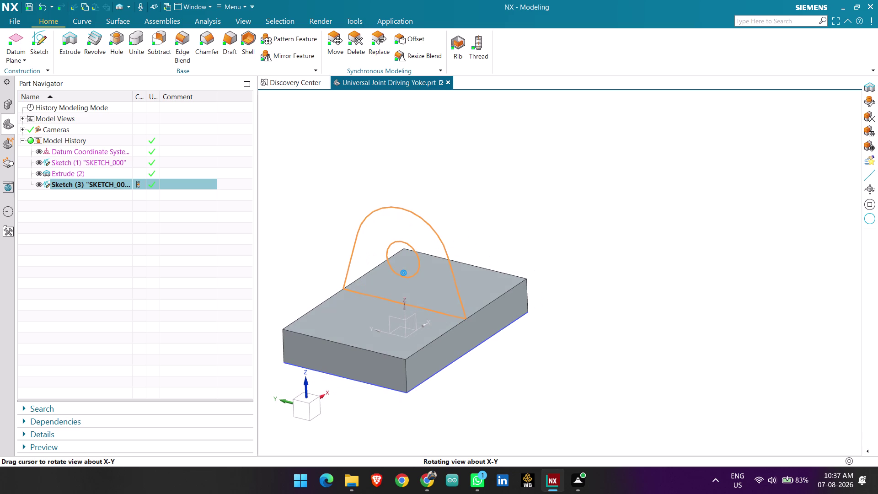
click(16, 34)
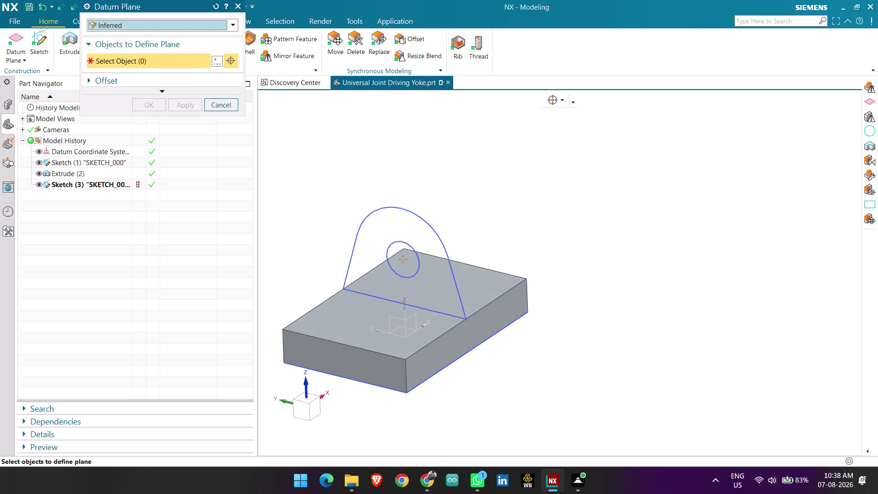
Create a datum plane on the base block's front face with a 0 offset distance.
scroll(down, 3)
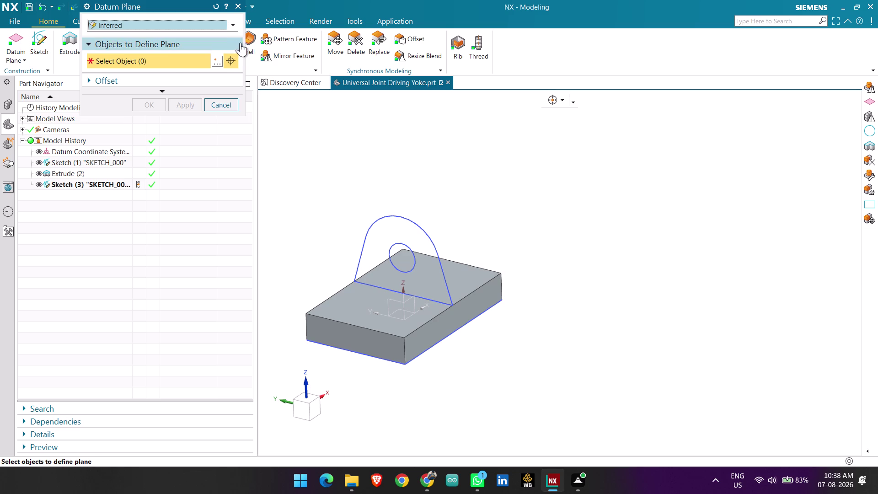
scroll(up, 3)
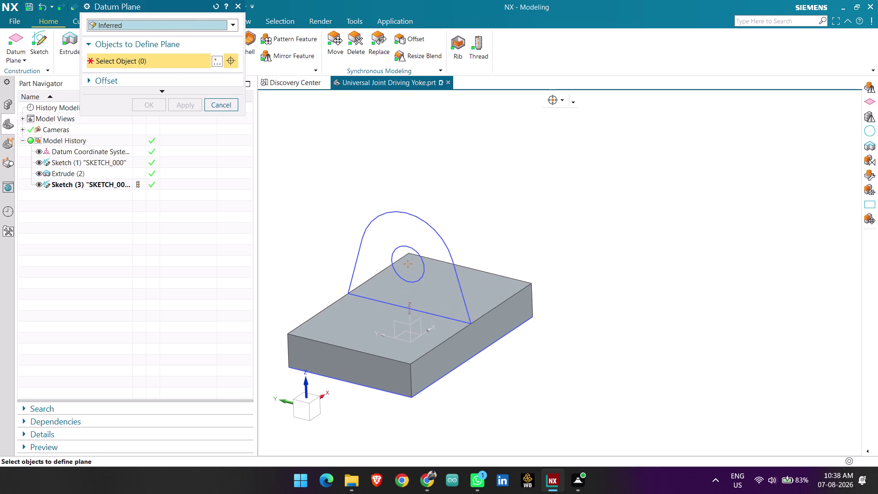
scroll(down, 3)
click(355, 348)
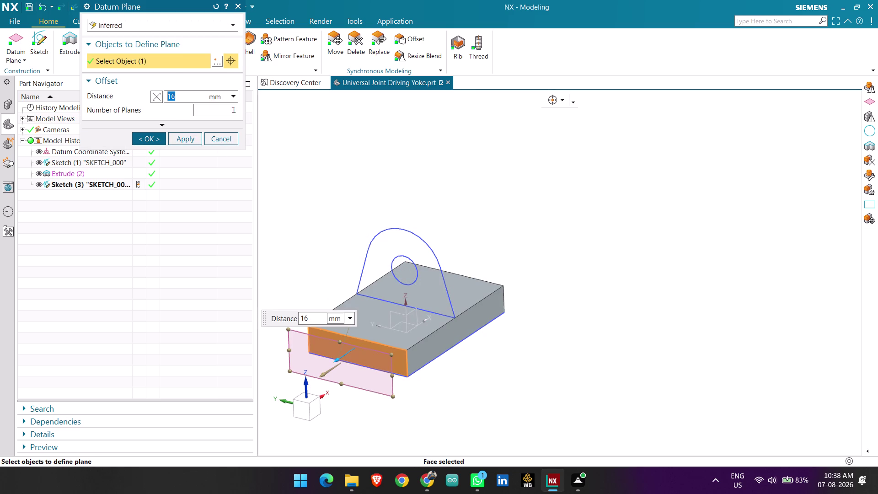
key(BackSpace)
key(0)
key(Return)
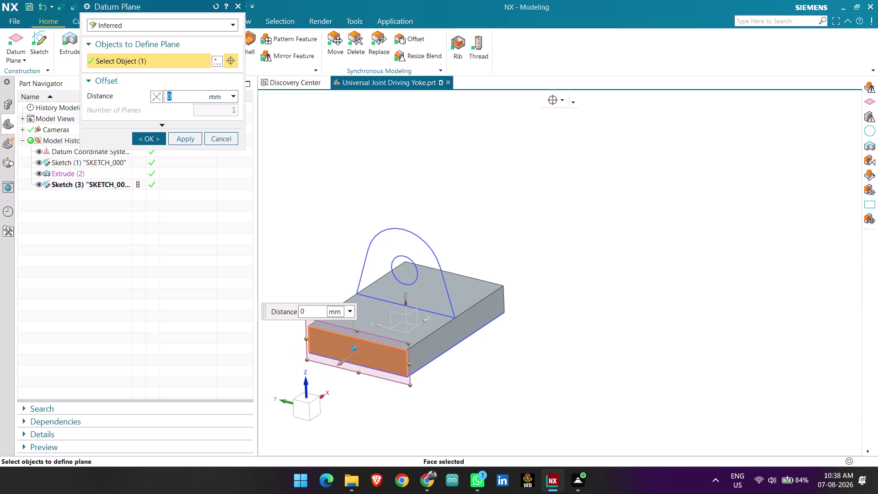
click(149, 136)
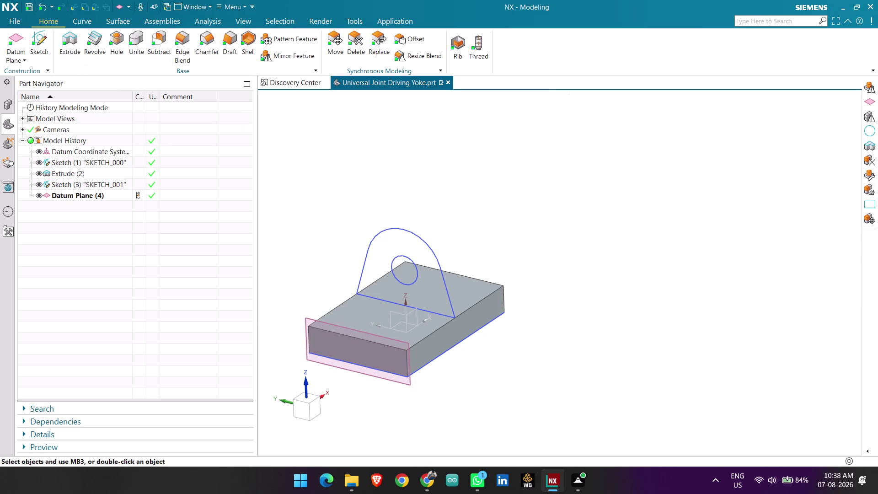
click(39, 38)
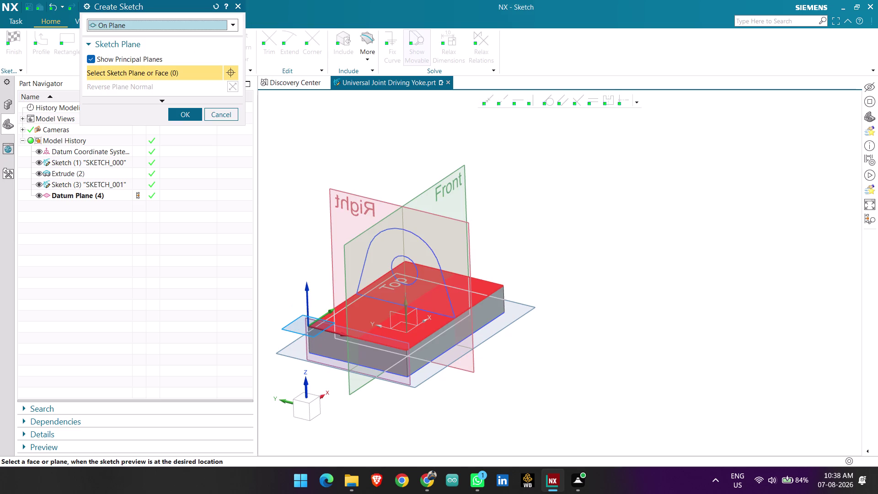
Place a new sketch on Datum Plane (4) and choose Project Curve from the More menu.
scroll(down, 3)
scroll(up, 3)
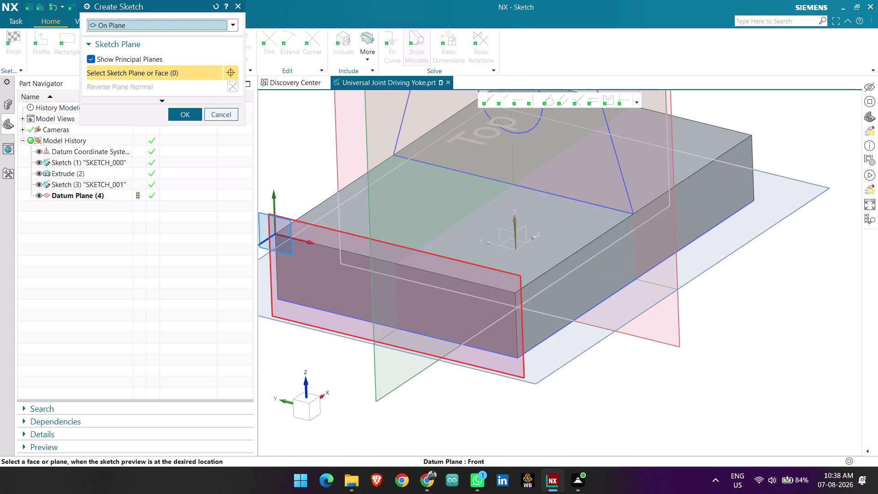
click(287, 221)
middle_click(287, 221)
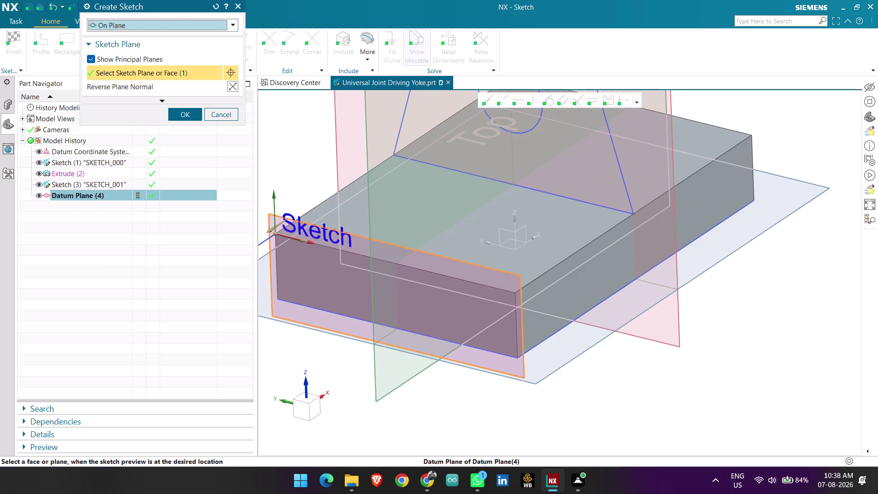
scroll(down, 3)
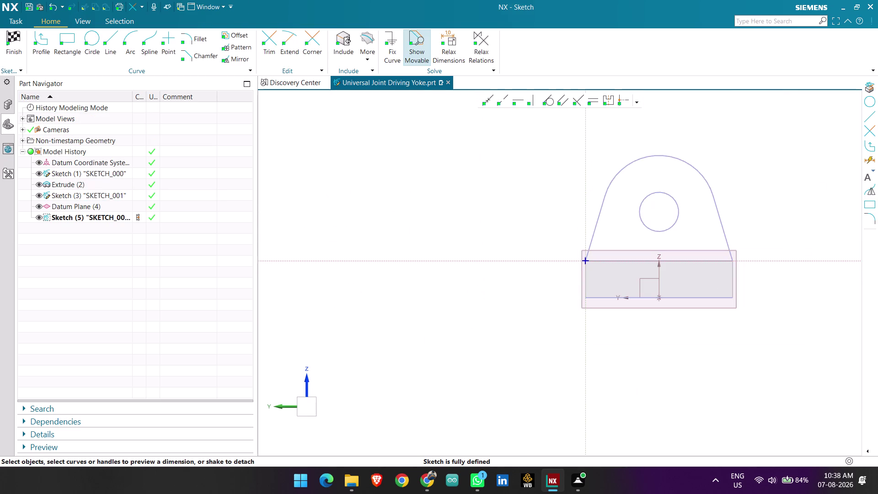
click(370, 33)
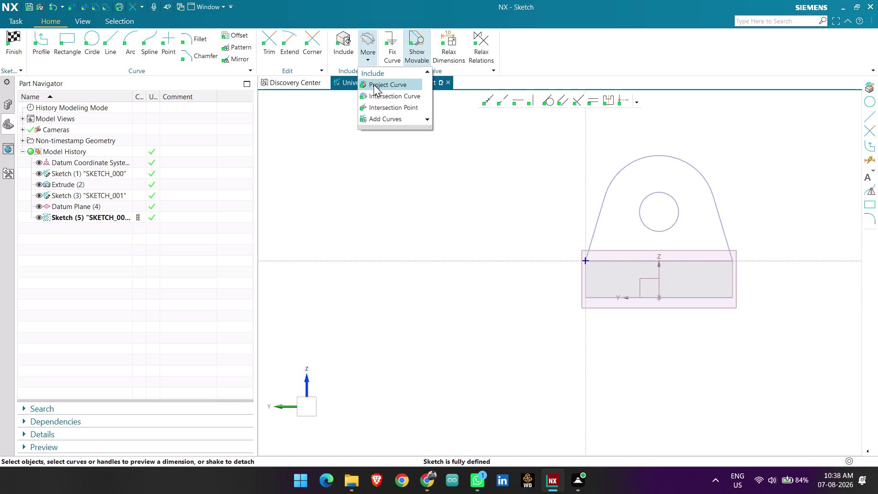
click(374, 85)
Project the top arc, both side lines, the base edge and the hole circle into the sketch.
click(607, 195)
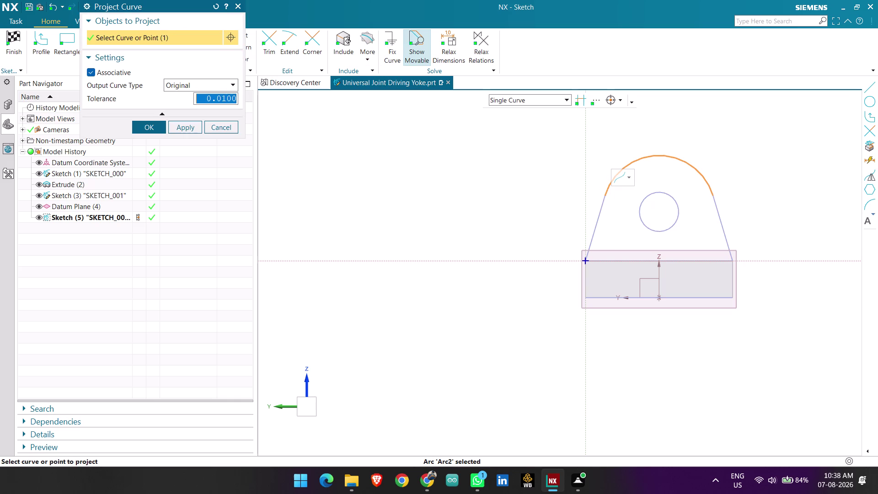
click(603, 207)
scroll(up, 3)
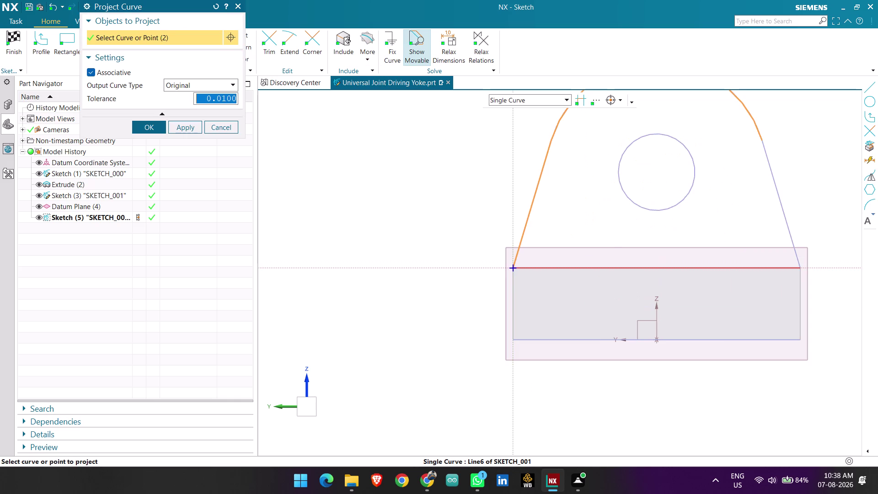
click(586, 268)
scroll(down, 3)
click(743, 190)
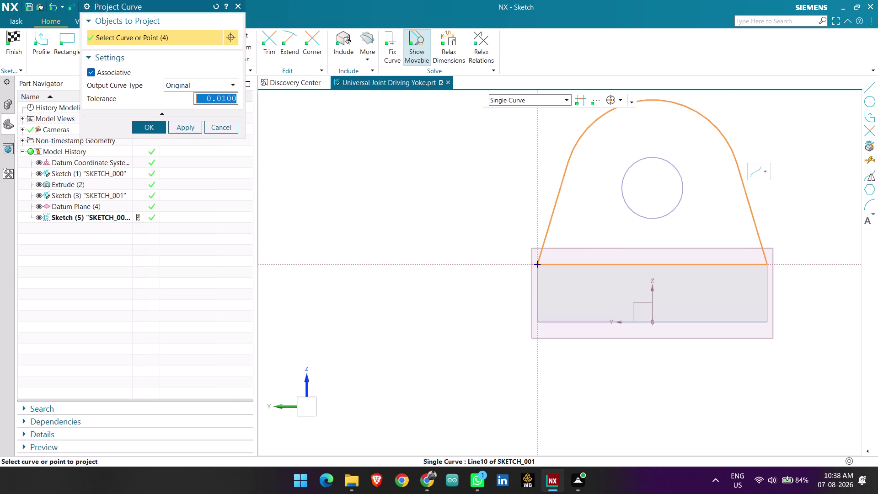
click(673, 214)
click(156, 131)
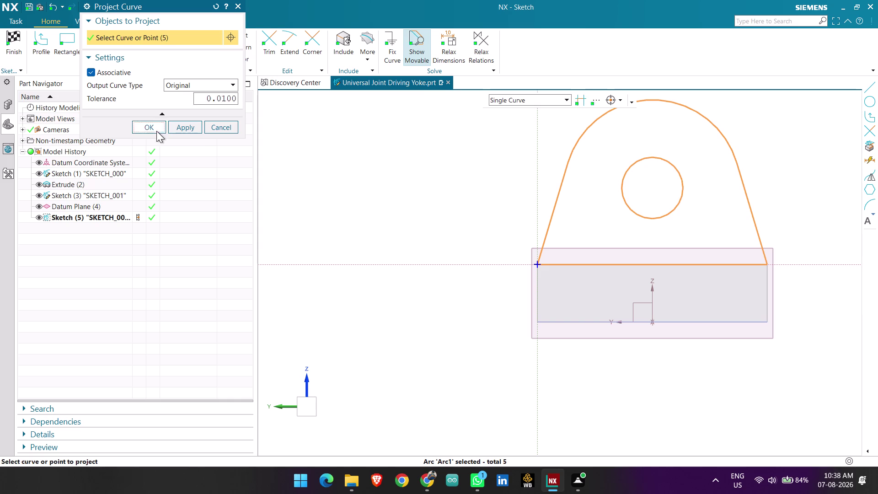
Finish the lug sketch and return to modeling as Sketch (5).
scroll(down, 3)
scroll(up, 3)
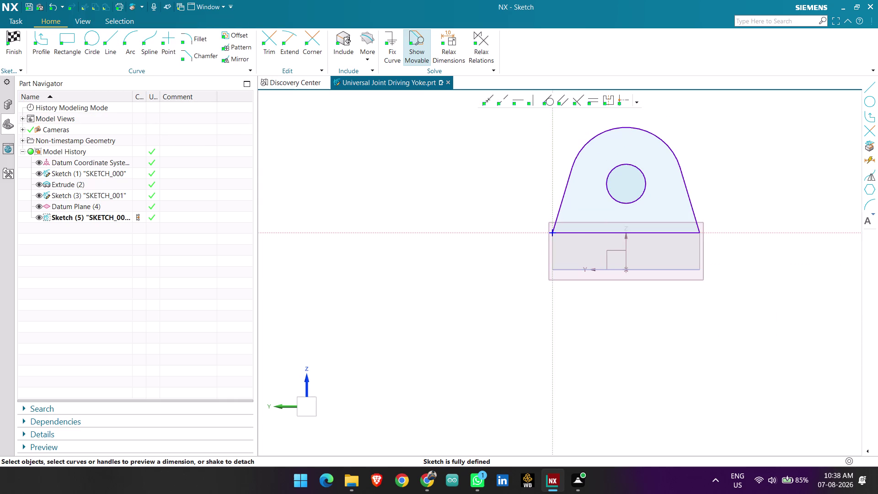
click(15, 36)
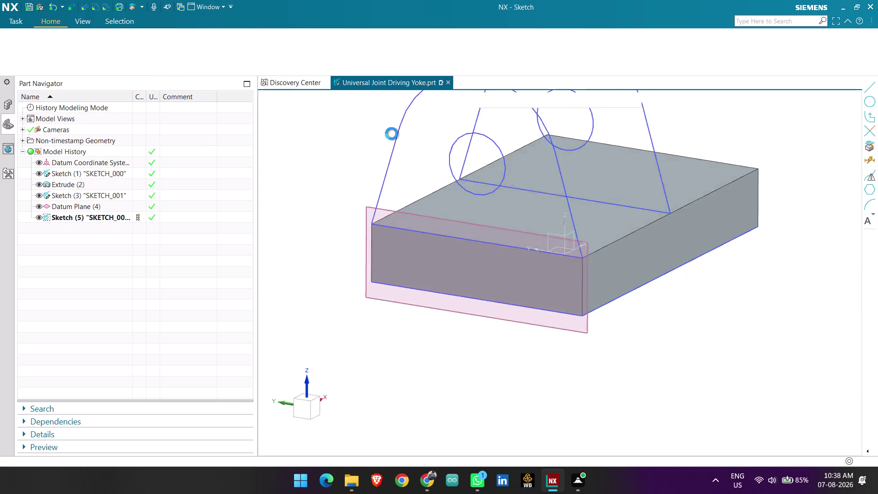
scroll(down, 3)
scroll(down, 3)
scroll(down, 3)
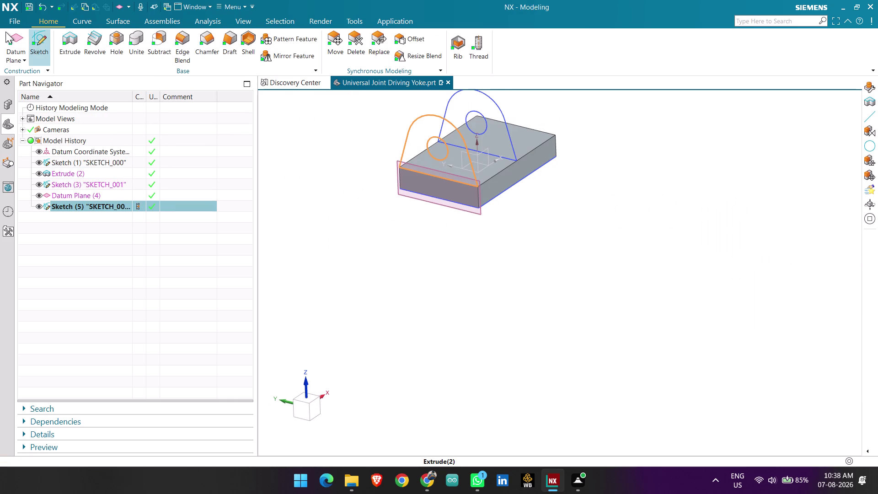
click(63, 35)
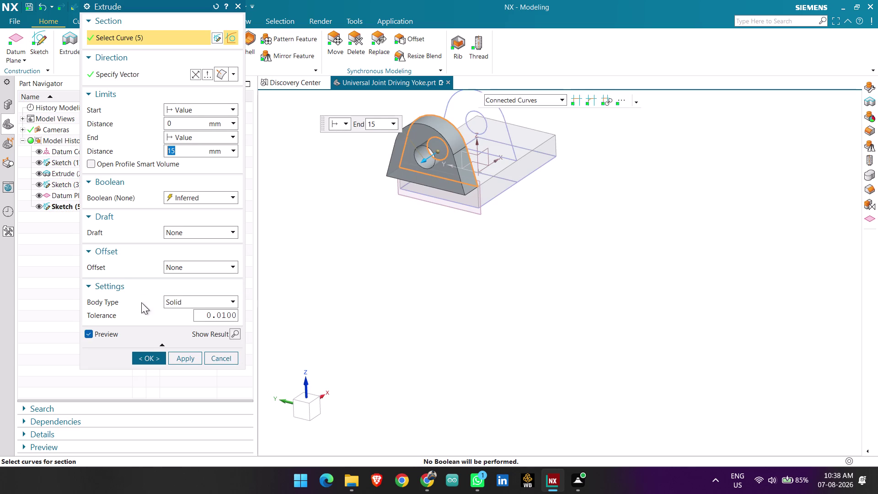
Extrude the Sketch (5) lug outline 15 mm, united with the plate, checking the preview while orbiting.
click(195, 74)
middle_drag(557, 218, 516, 238)
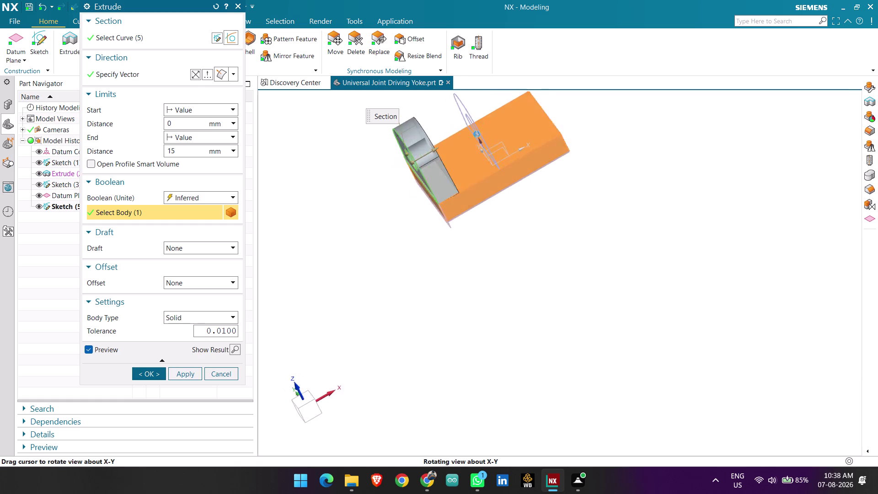
middle_drag(517, 237, 489, 243)
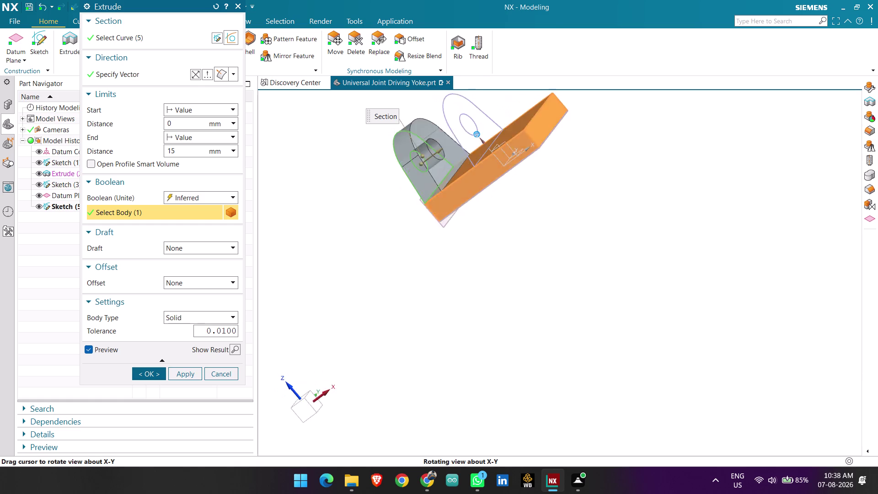
middle_drag(490, 242, 542, 226)
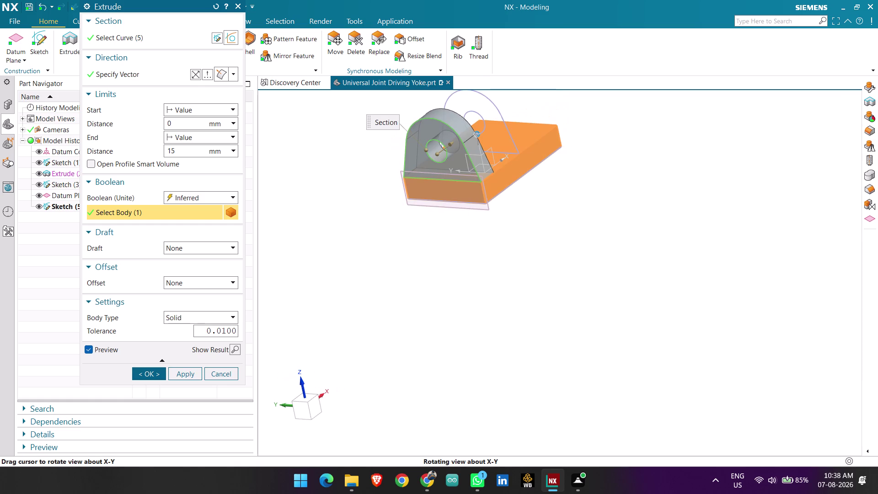
middle_drag(541, 225, 583, 199)
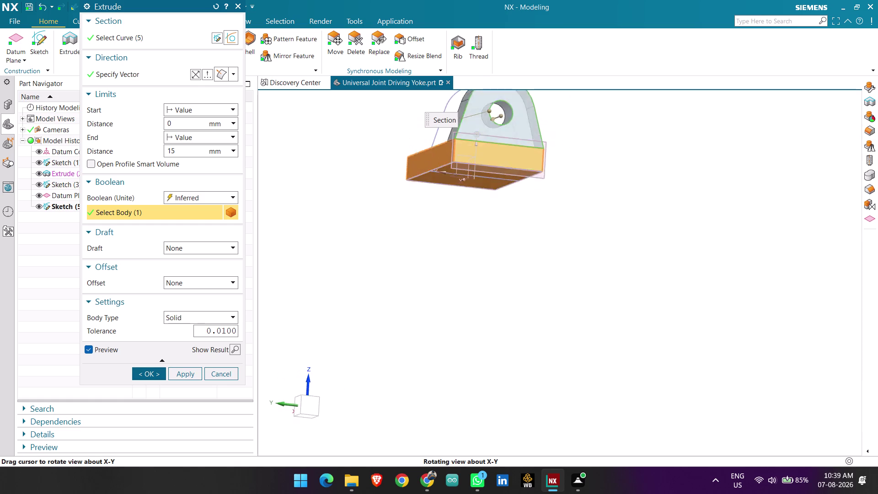
middle_drag(583, 199, 582, 209)
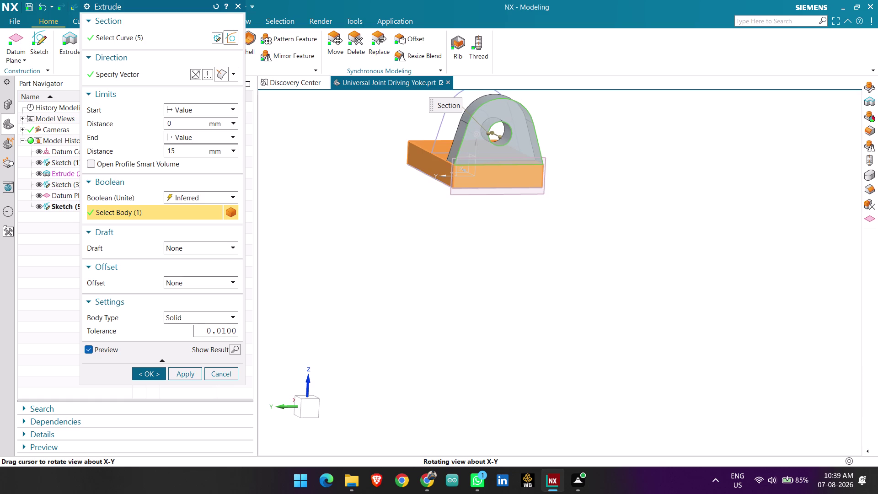
middle_drag(582, 209, 540, 235)
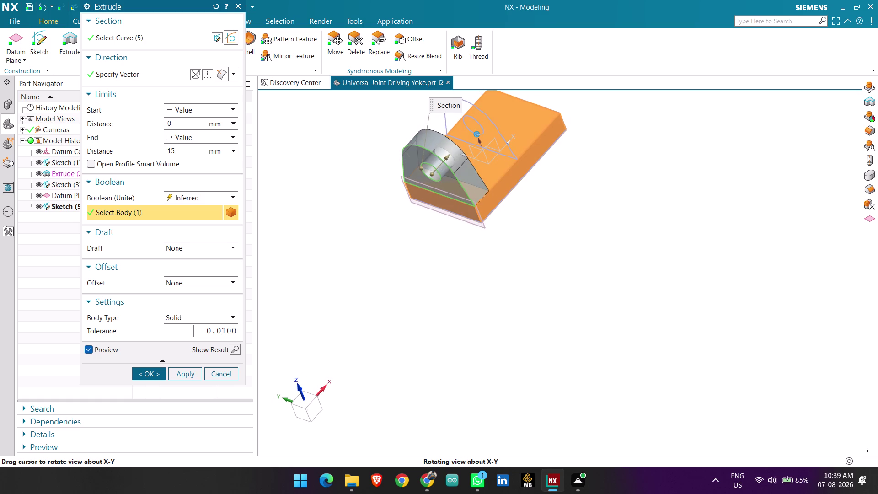
middle_drag(540, 235, 545, 227)
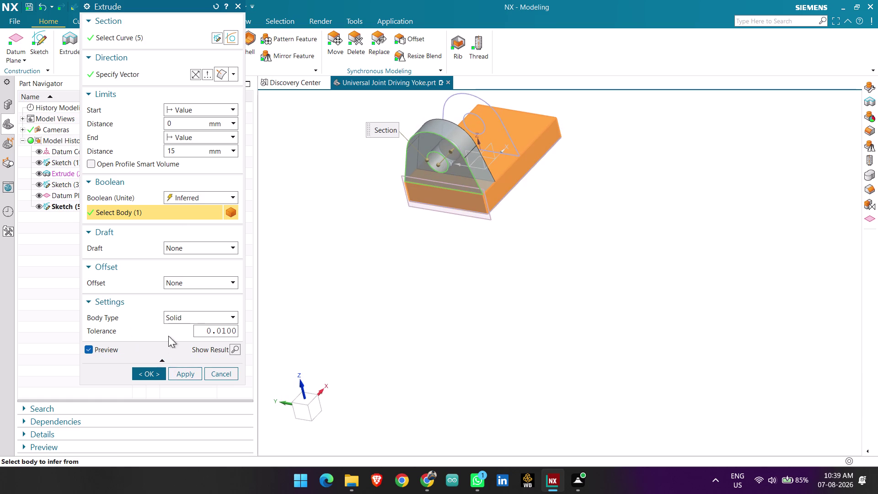
click(156, 369)
scroll(down, 3)
Orbit around the finished lug, then start Mirror Feature with the drilled lug Extrude (6) highlighted.
middle_drag(521, 236, 457, 221)
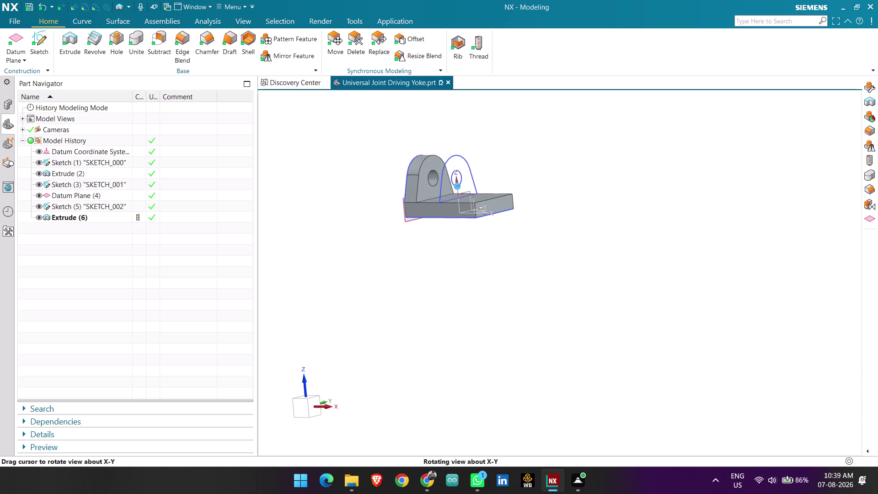
middle_drag(457, 221, 492, 221)
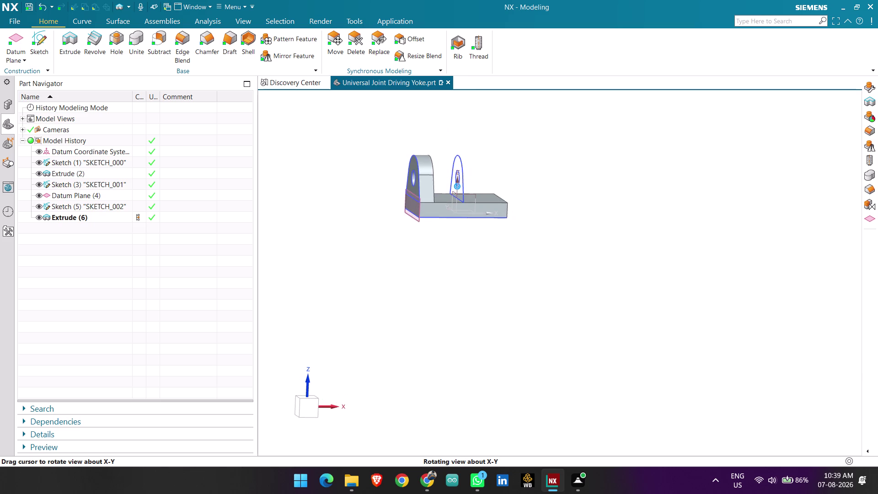
middle_drag(492, 221, 505, 228)
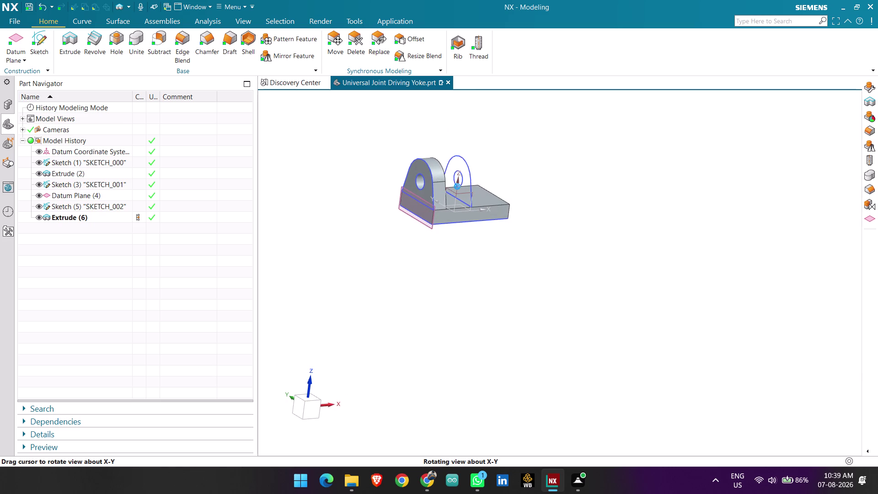
middle_drag(506, 229, 487, 234)
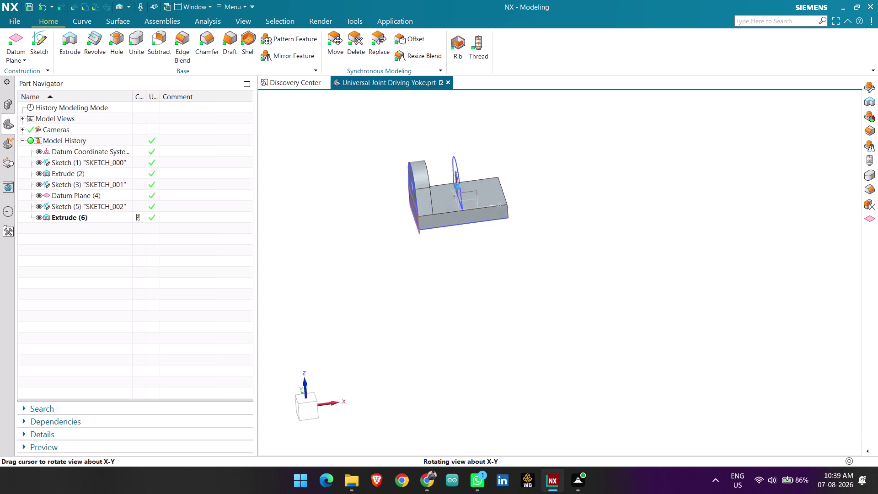
middle_drag(487, 235, 483, 230)
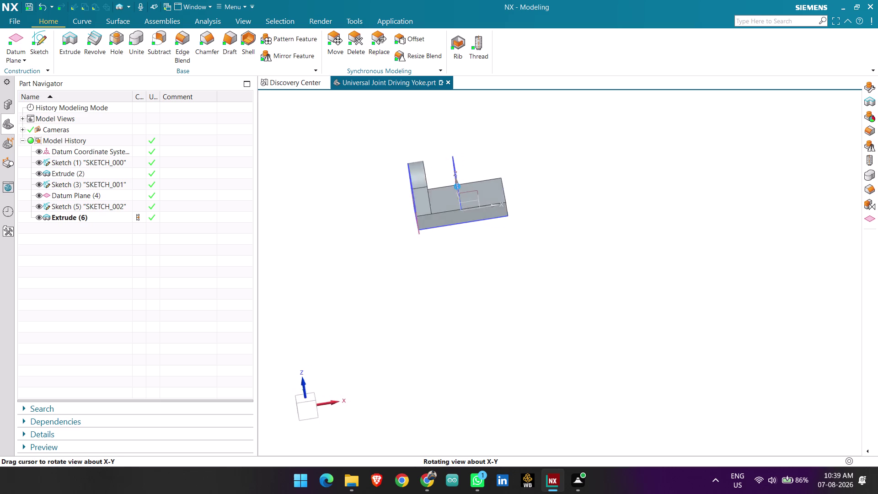
middle_drag(482, 230, 494, 232)
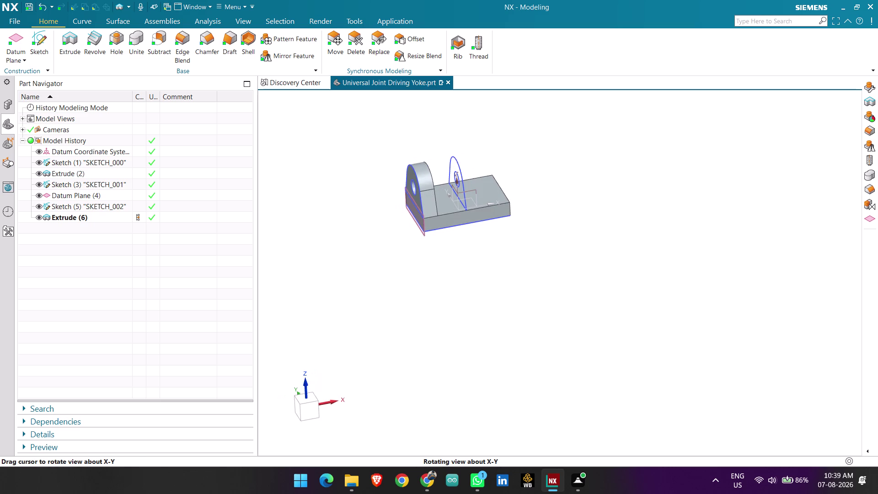
scroll(up, 3)
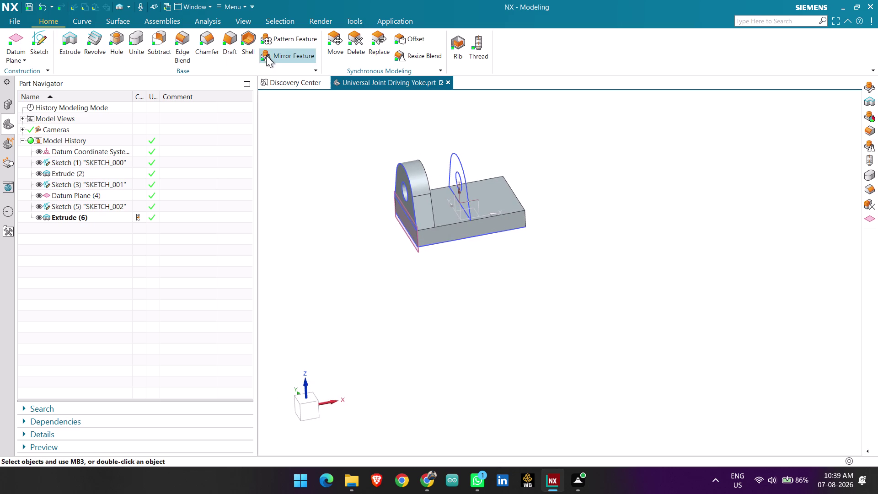
click(266, 54)
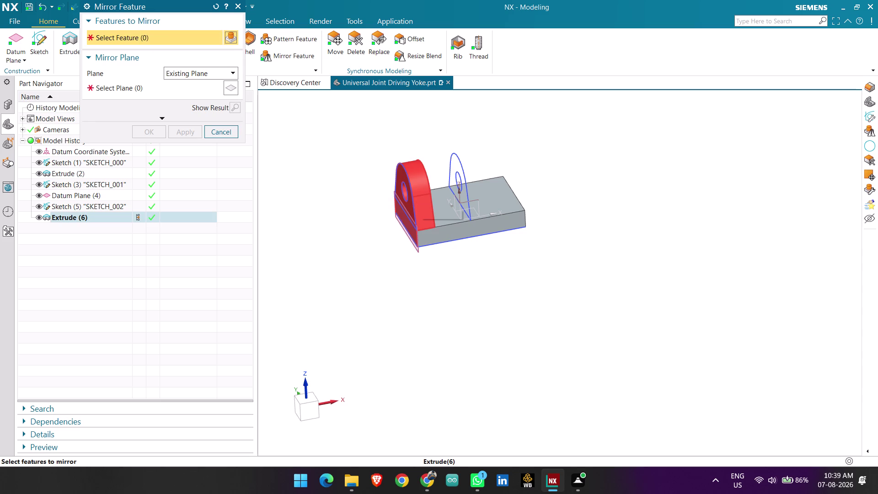
Mirror Extrude (6) across the datum system's YZ plane, creating Mirror Feature (7).
scroll(up, 3)
scroll(up, 3)
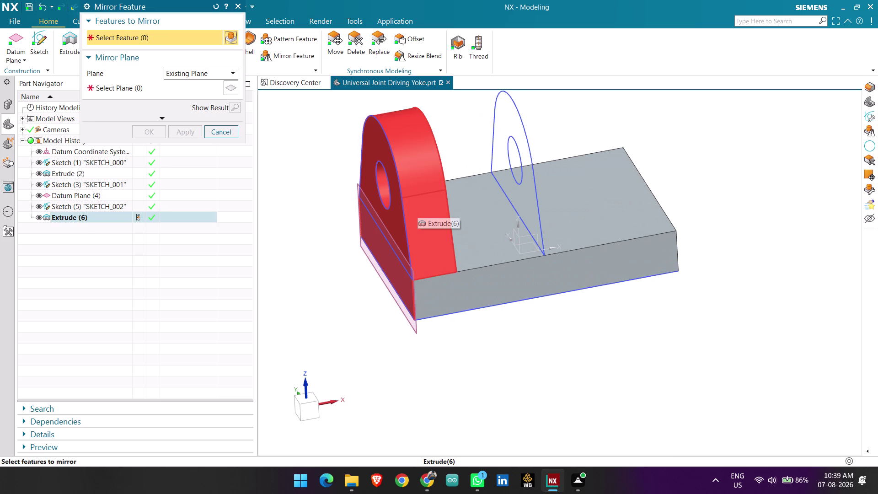
click(418, 206)
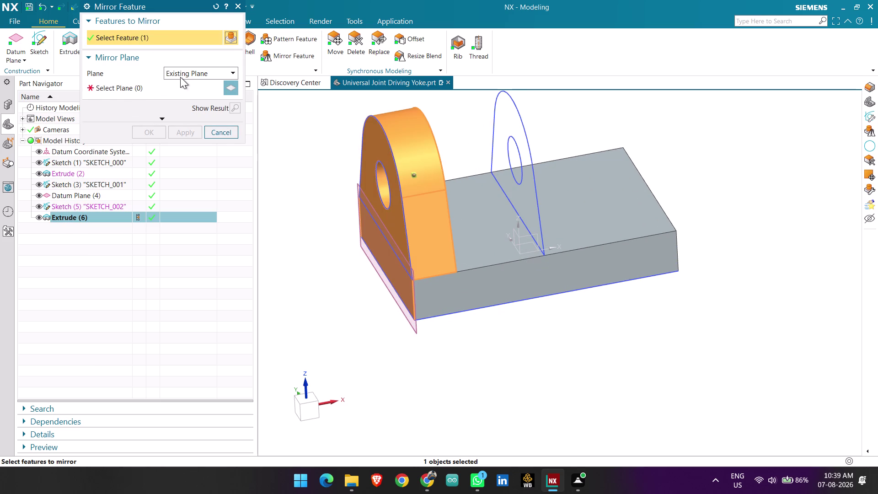
click(154, 89)
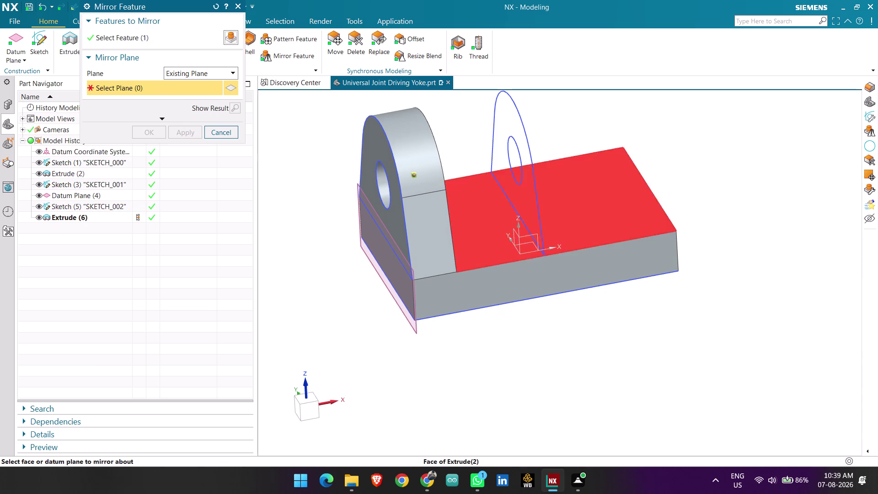
click(516, 233)
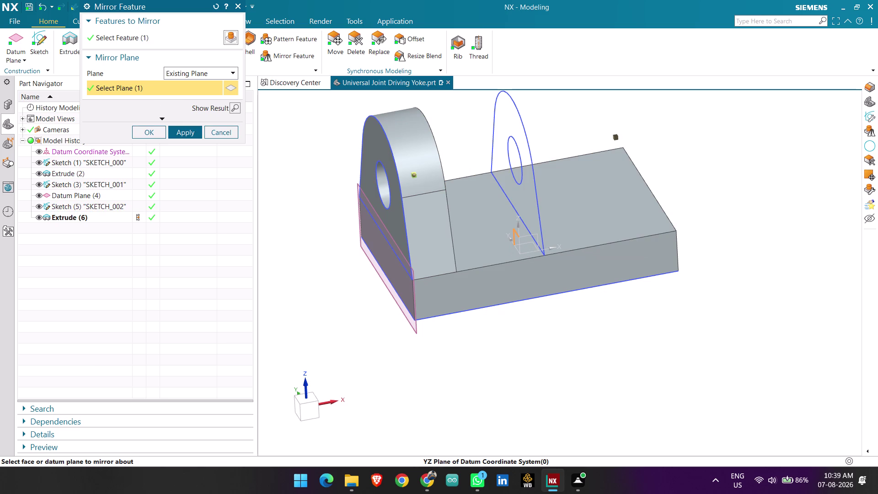
click(143, 136)
middle_drag(300, 215, 308, 211)
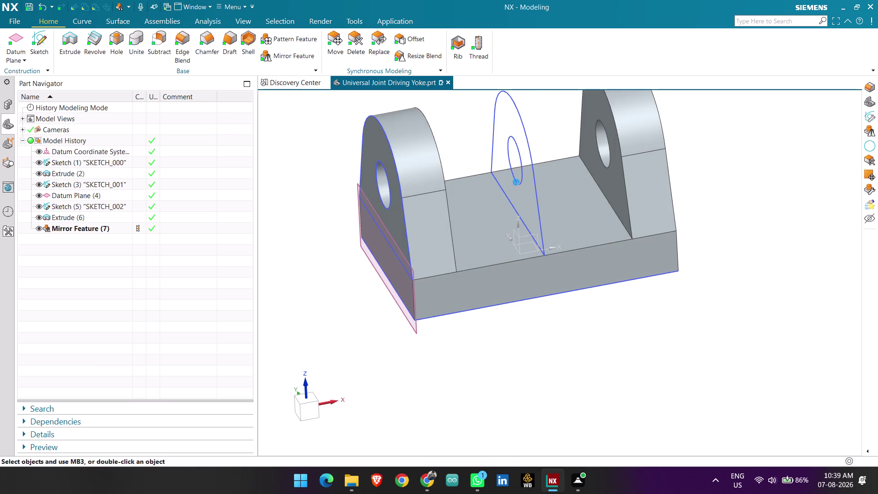
Hide Datum Plane (4), Sketch (5) and Sketch (3), then orbit to inspect the yoke.
middle_drag(307, 210, 315, 208)
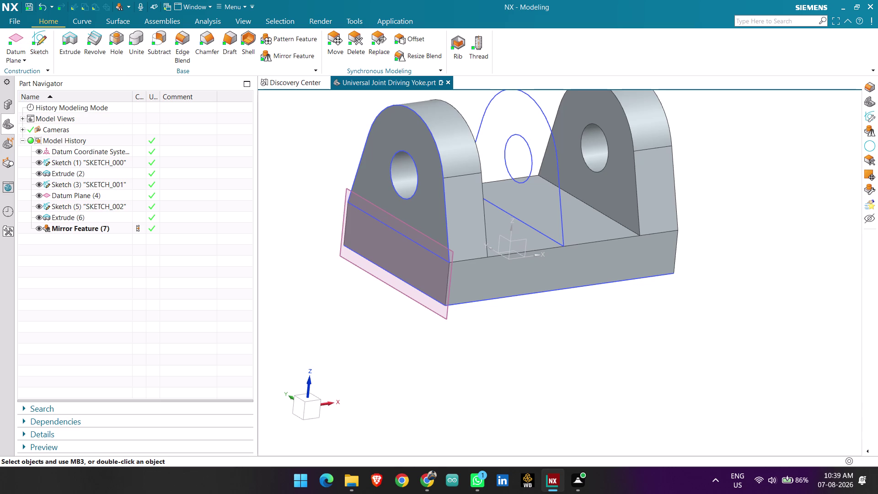
click(35, 204)
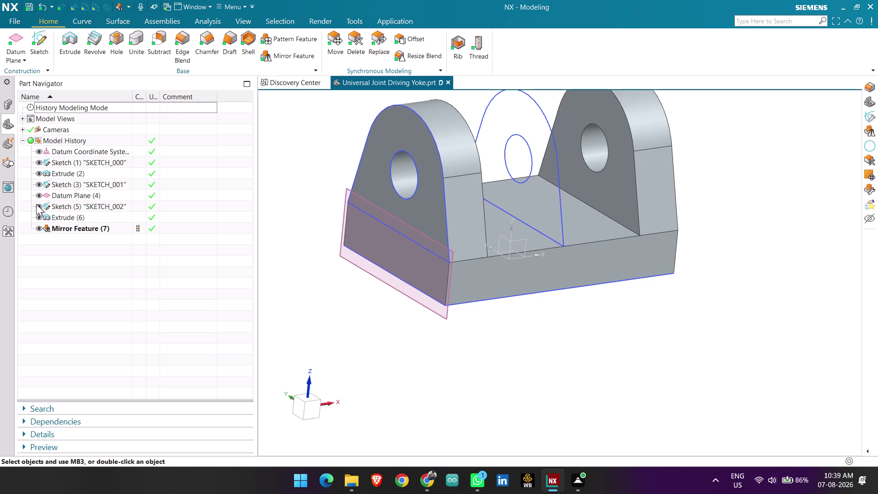
click(39, 195)
click(39, 205)
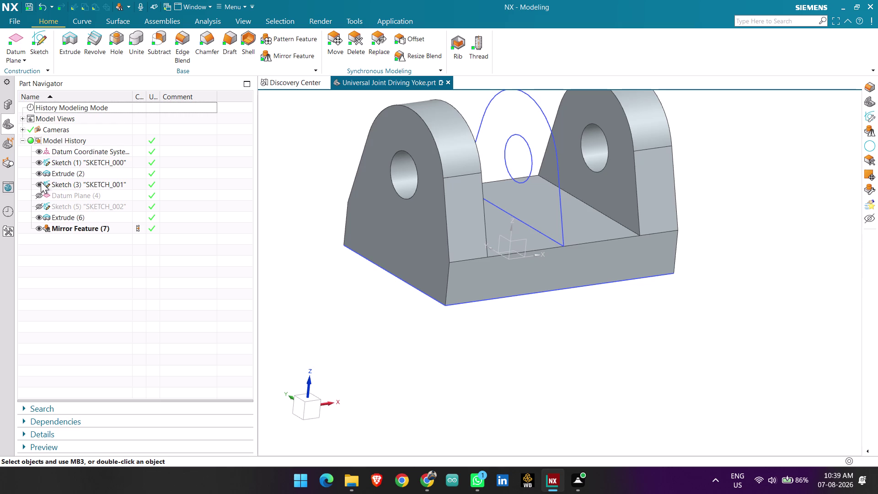
click(37, 184)
scroll(down, 3)
middle_drag(688, 203, 602, 203)
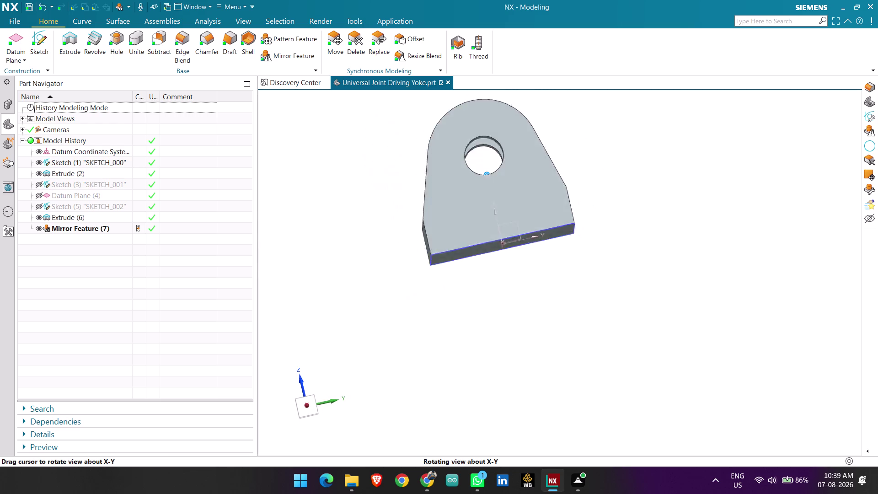
middle_drag(602, 203, 663, 185)
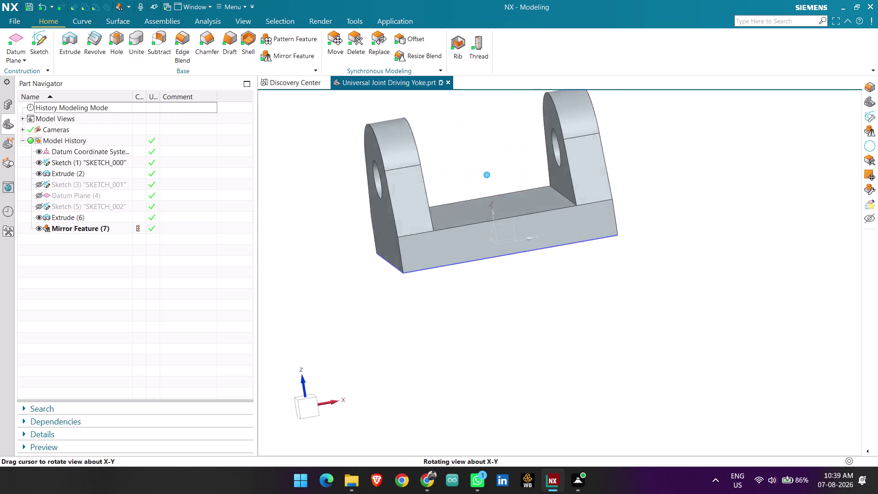
middle_drag(663, 185, 527, 193)
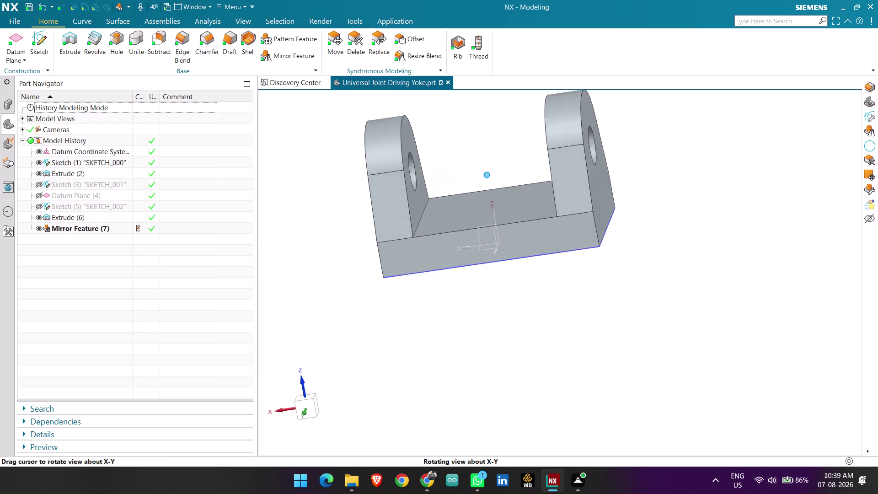
middle_drag(527, 194, 512, 202)
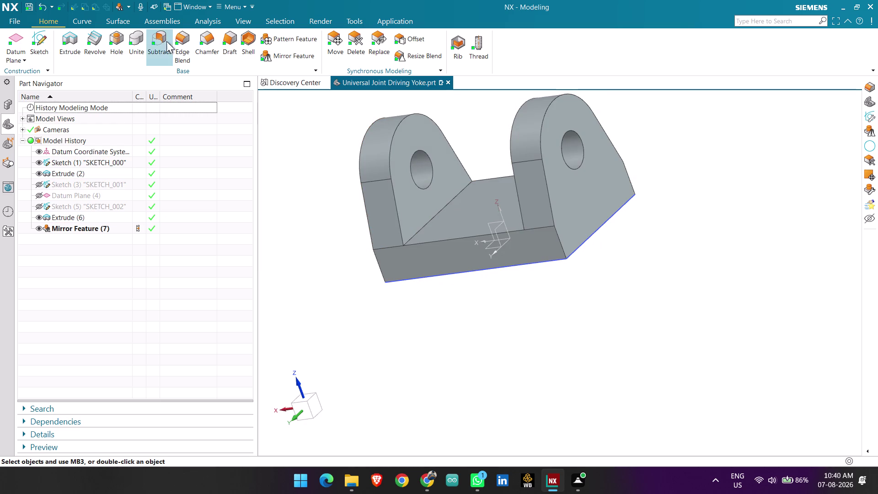
Cancel the Unite command and begin a new sketch for the hub.
click(139, 45)
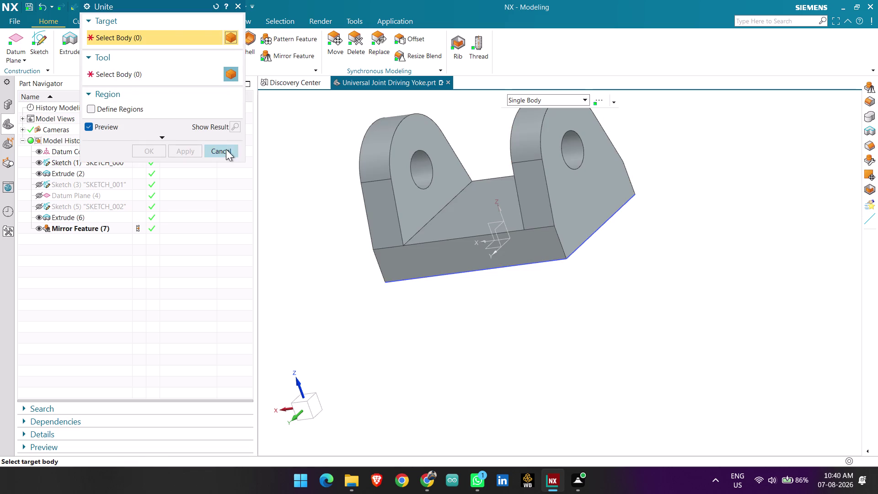
click(228, 148)
middle_drag(473, 240, 498, 220)
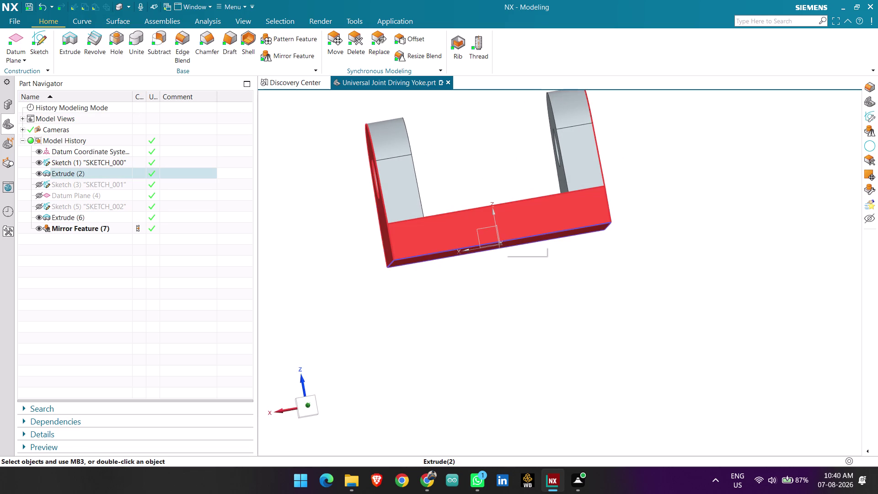
click(37, 34)
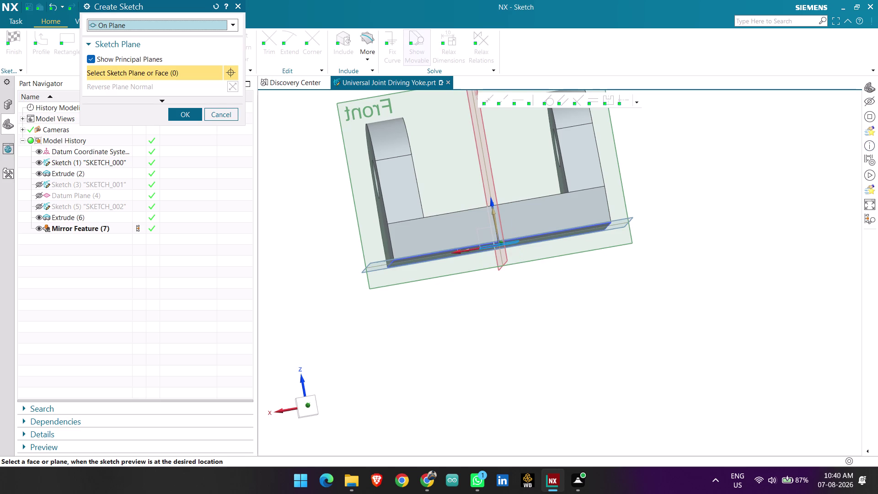
Place the new sketch on the Top datum plane and orient the view square to it.
middle_drag(467, 285, 464, 223)
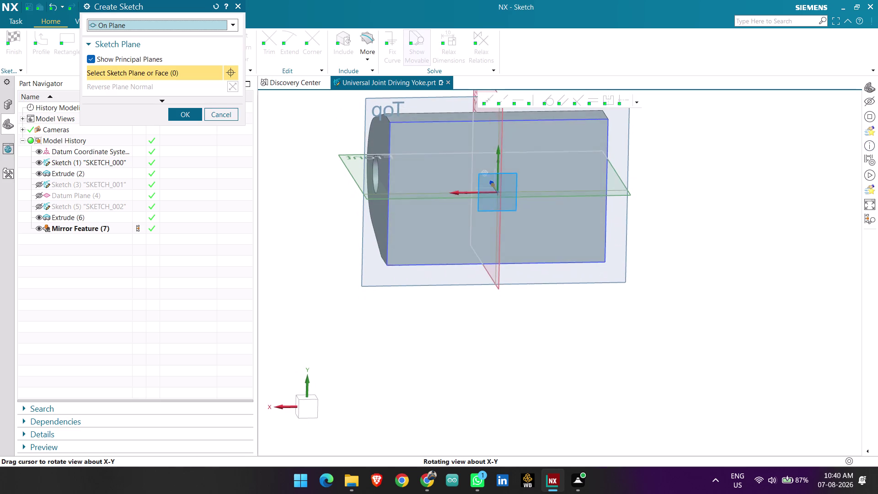
click(363, 134)
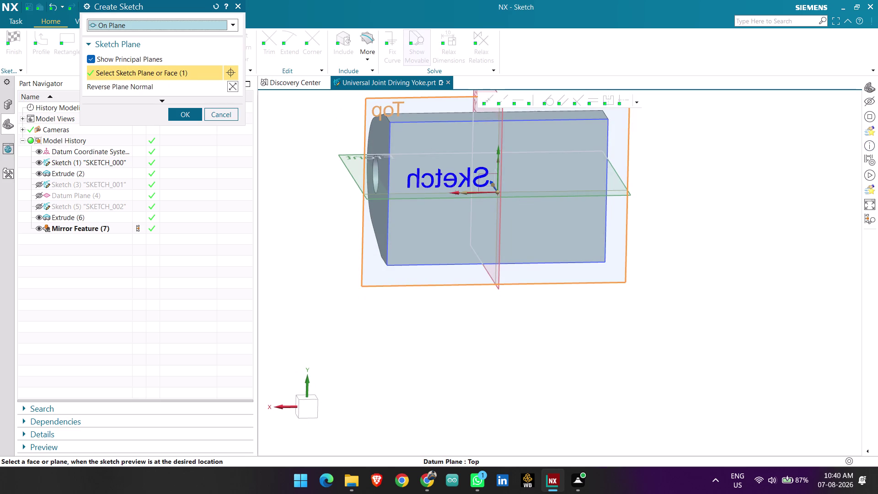
click(186, 113)
scroll(up, 3)
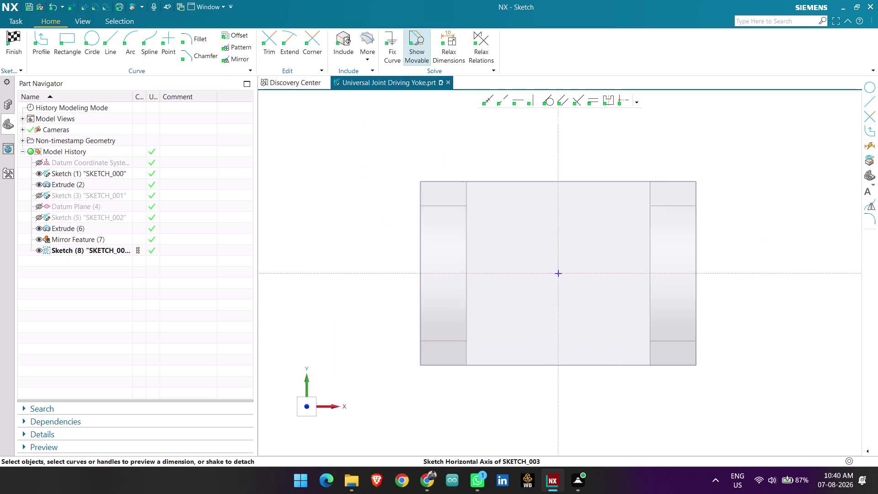
scroll(up, 3)
scroll(up, 3)
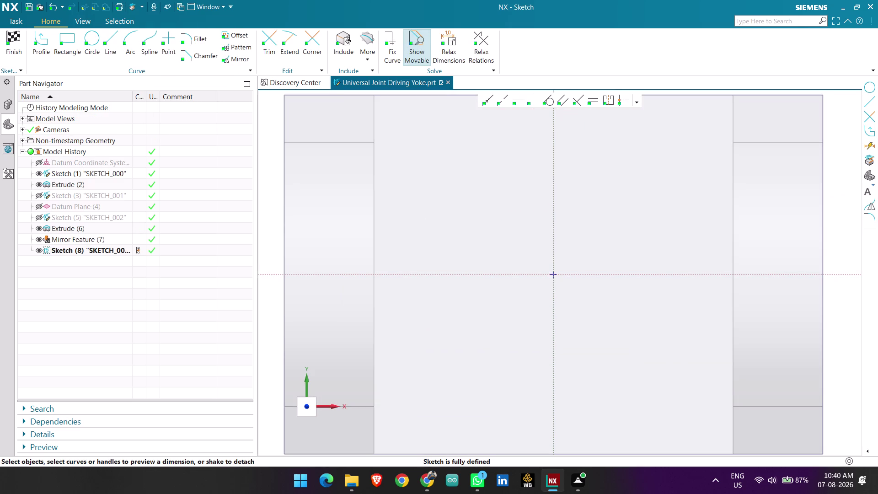
middle_drag(620, 265, 568, 265)
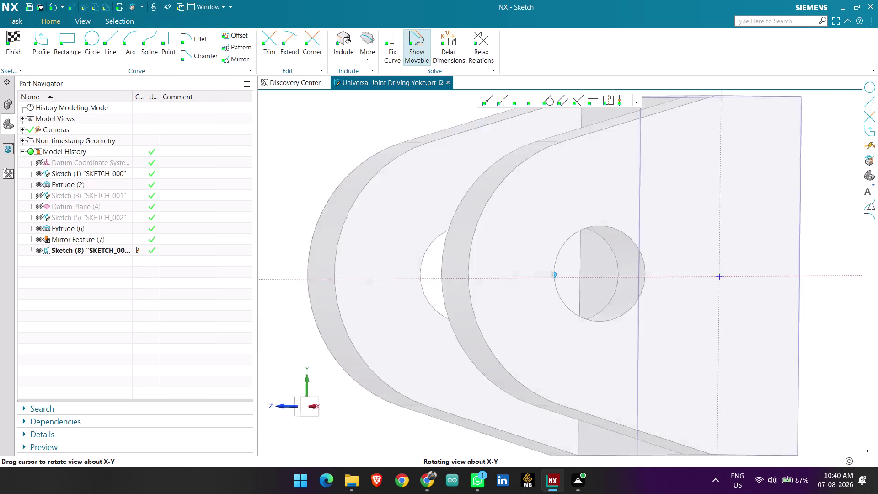
middle_drag(567, 264, 491, 266)
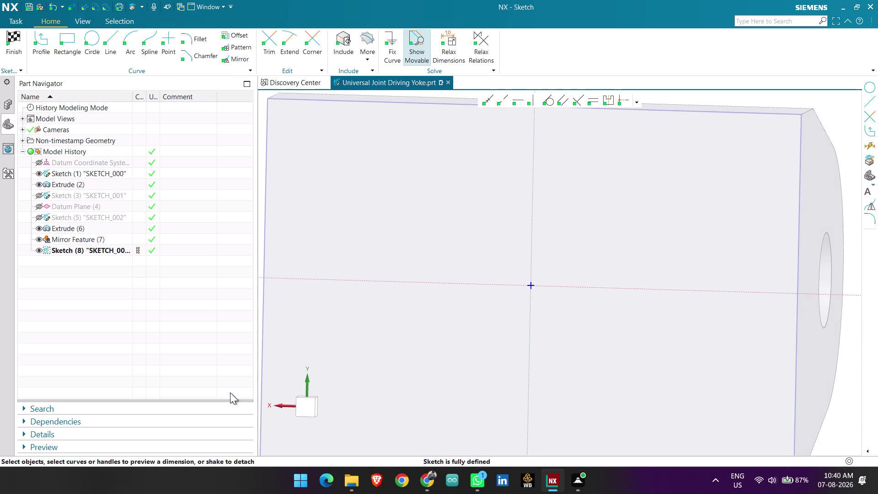
click(304, 399)
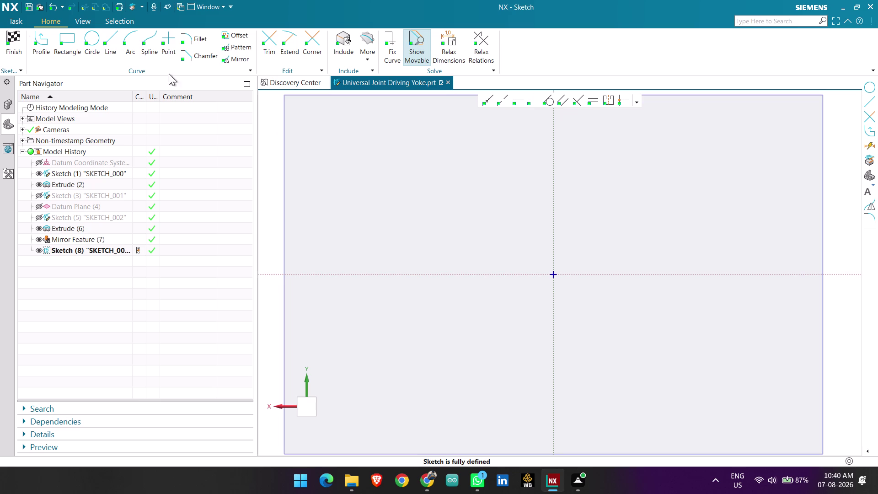
Draw a 60-diameter circle centred at the sketch origin.
click(90, 36)
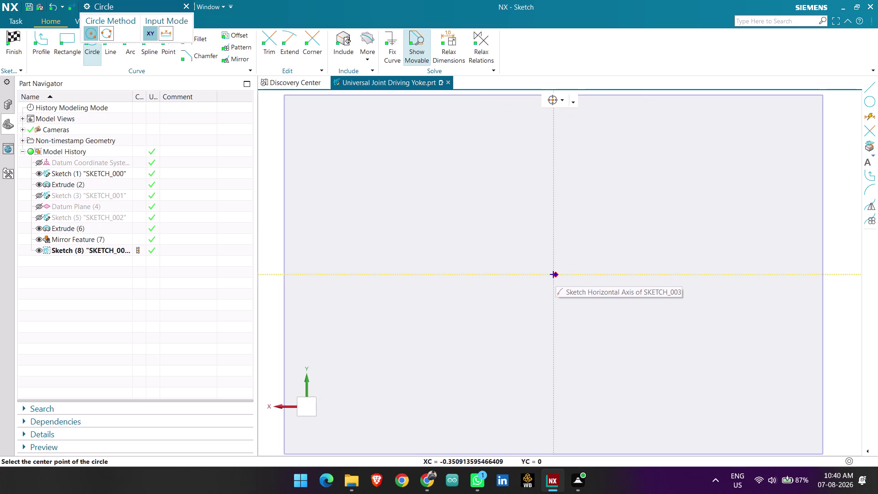
click(552, 274)
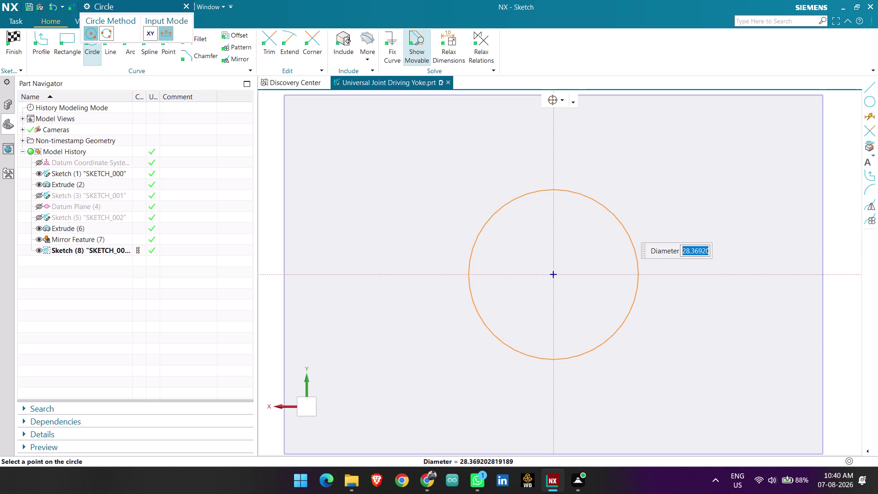
text(60)
key(Return)
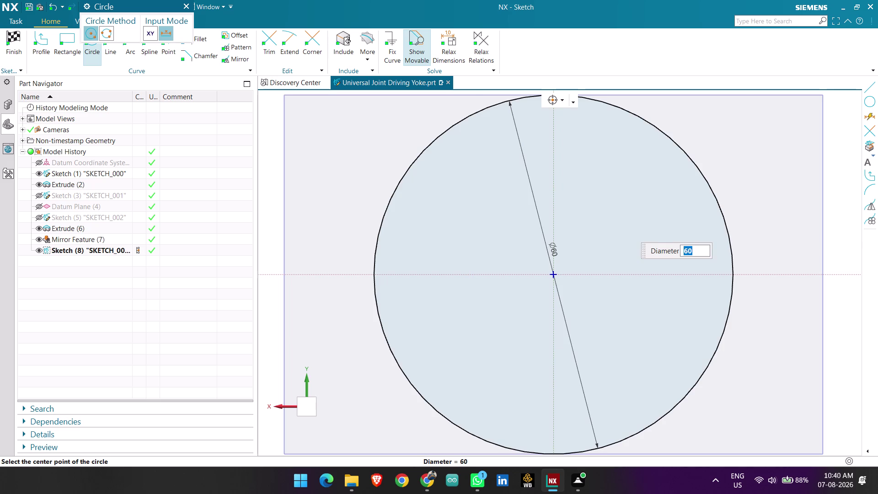
scroll(down, 3)
scroll(up, 3)
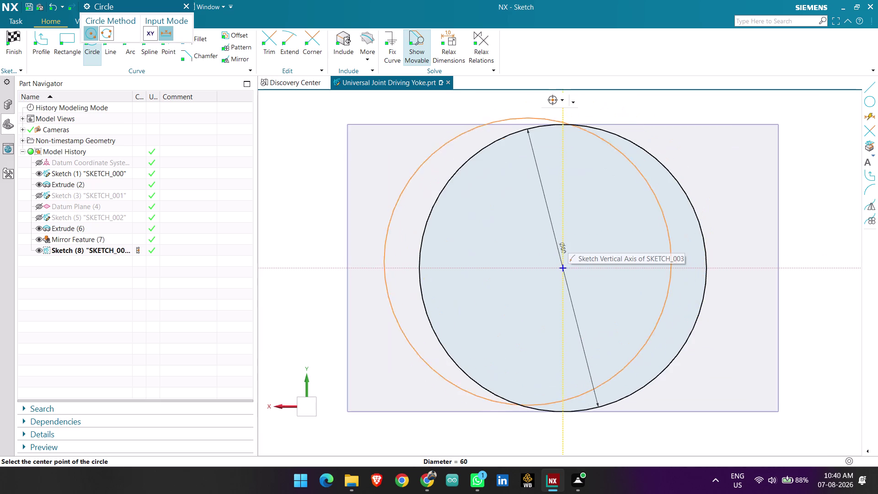
key(Escape)
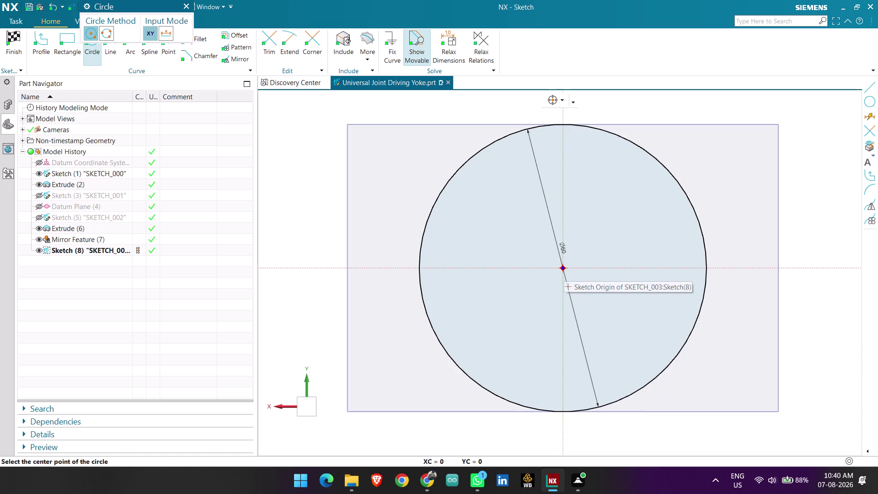
Draw a concentric 30-diameter circle at the origin.
click(564, 270)
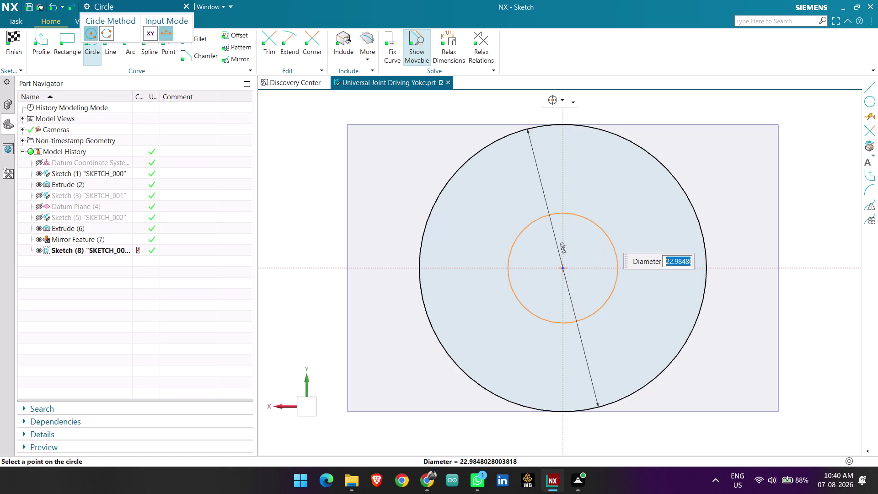
text(3)
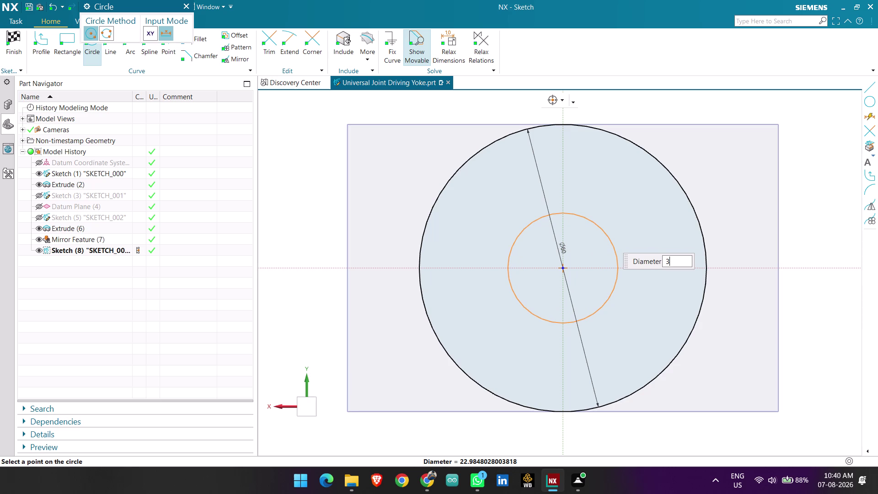
text(0)
key(Return)
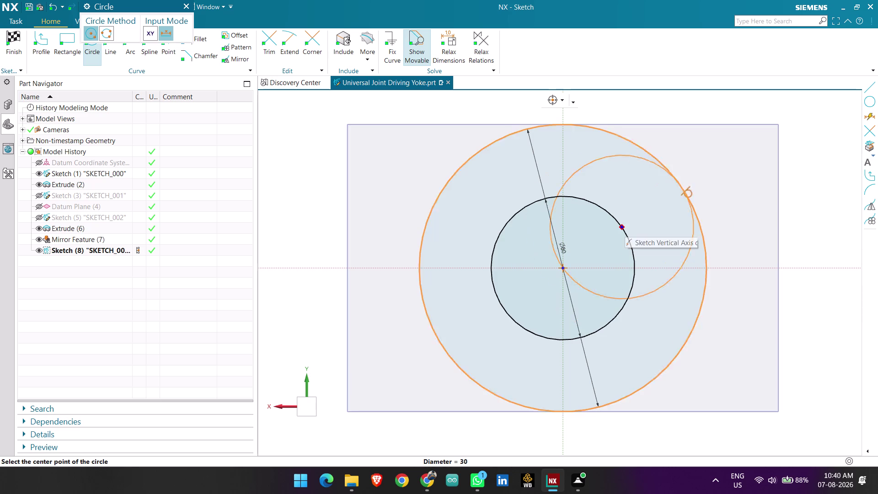
key(Escape)
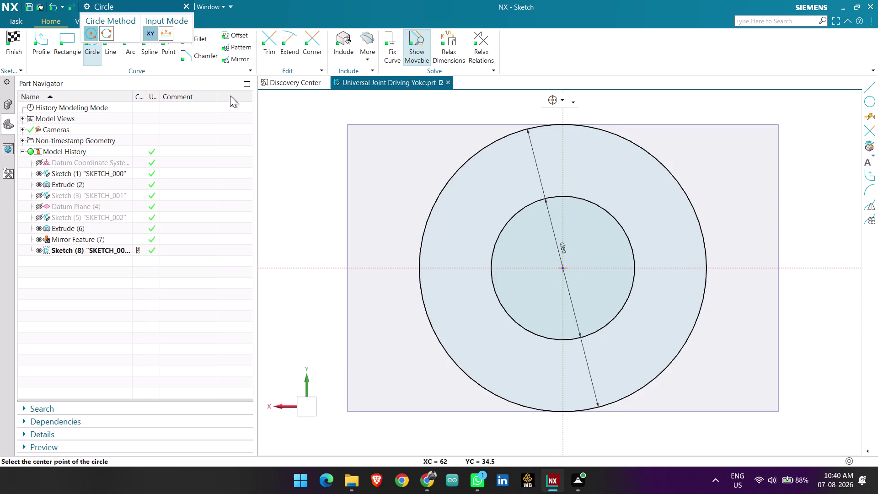
click(40, 36)
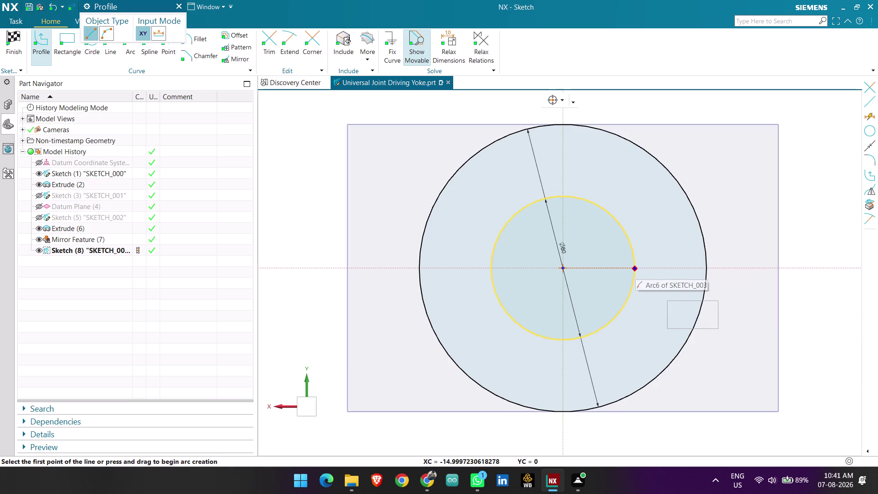
Draw a short horizontal line from the inner circle's right edge and trim its excess.
click(619, 268)
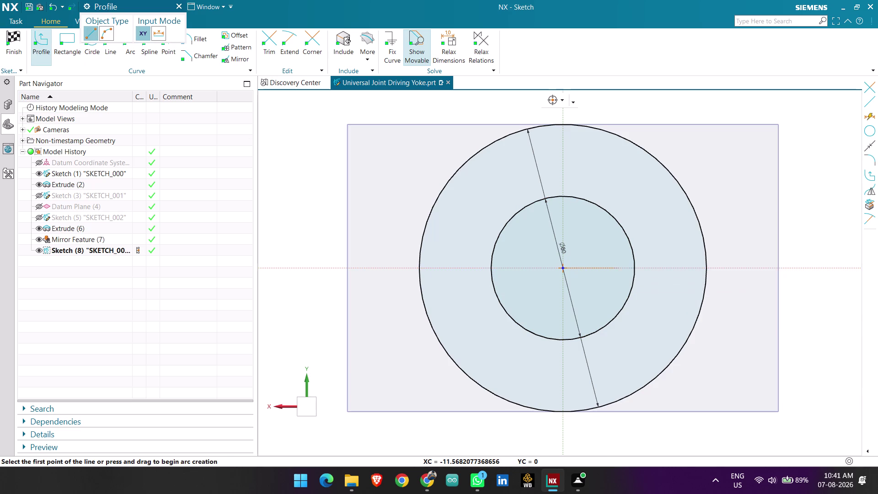
click(655, 267)
key(Escape)
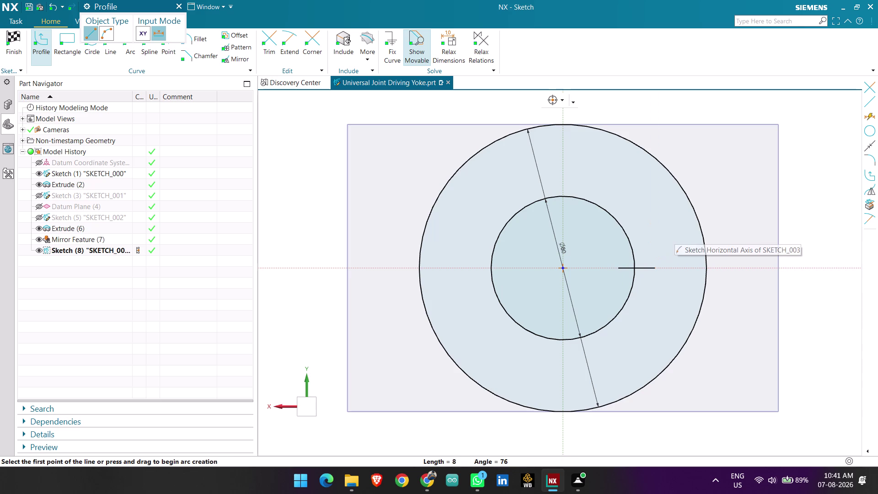
key(Escape)
click(271, 52)
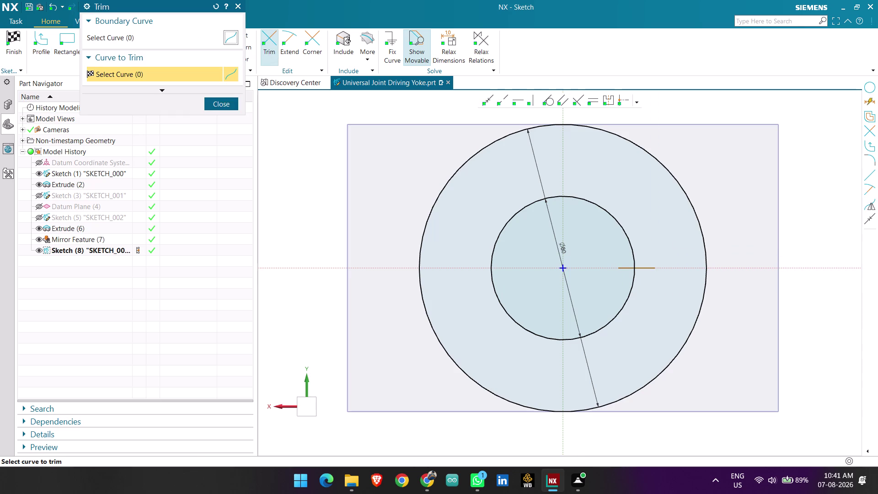
click(625, 270)
click(212, 103)
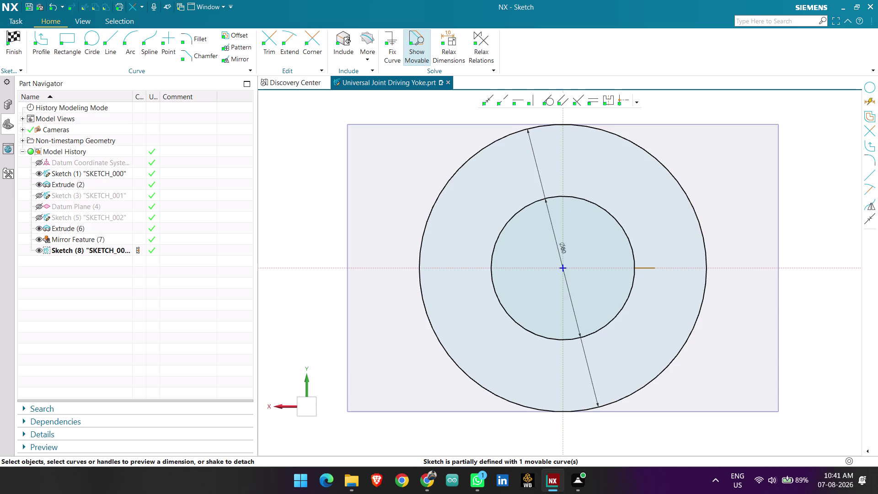
Select the short keyway line and inspect its constraints.
click(650, 266)
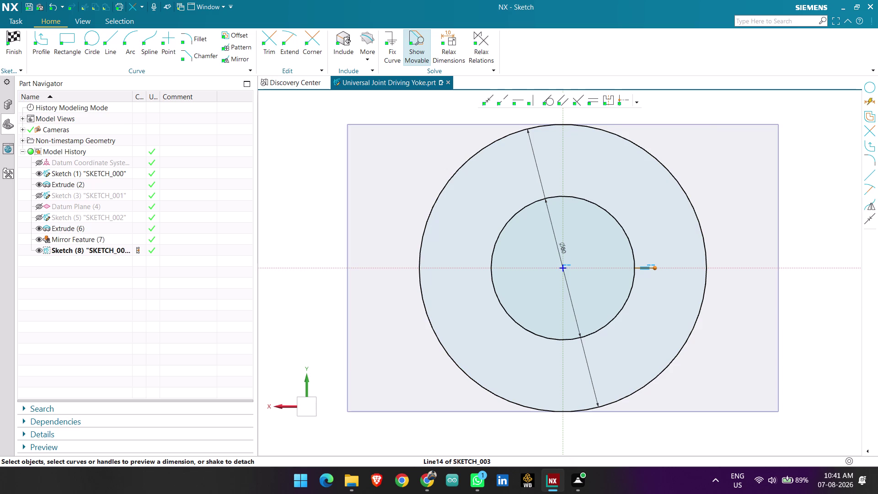
scroll(up, 3)
double_click(646, 250)
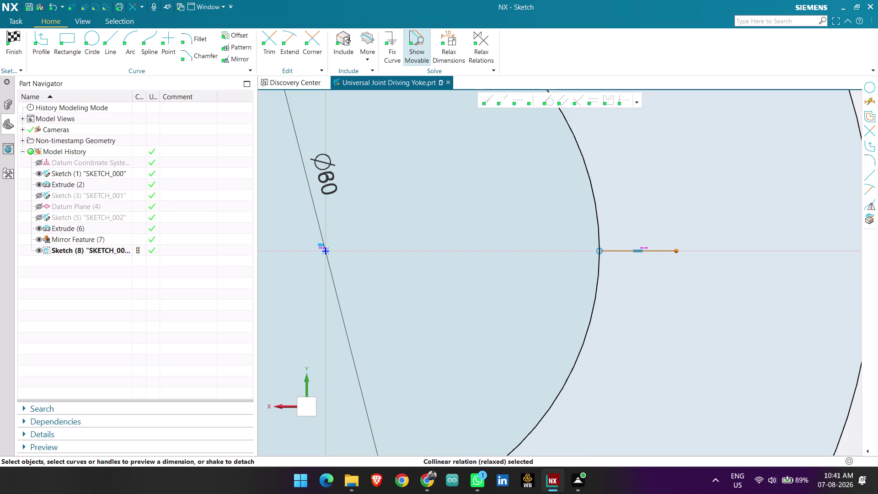
key(Escape)
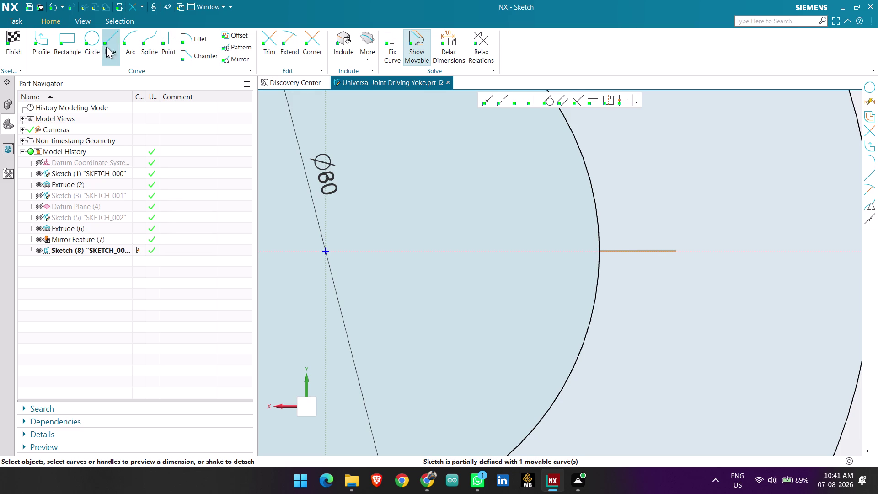
click(39, 46)
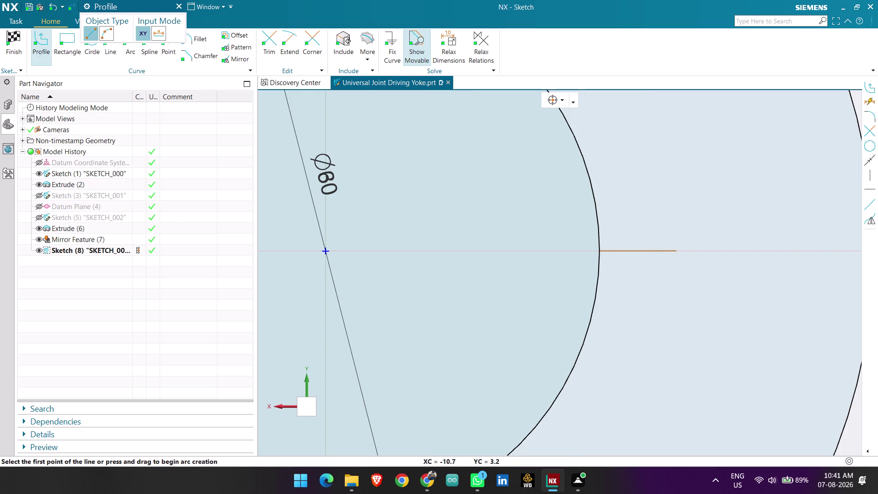
Draw a 4-unit line from the short line's end, then undo it.
click(675, 250)
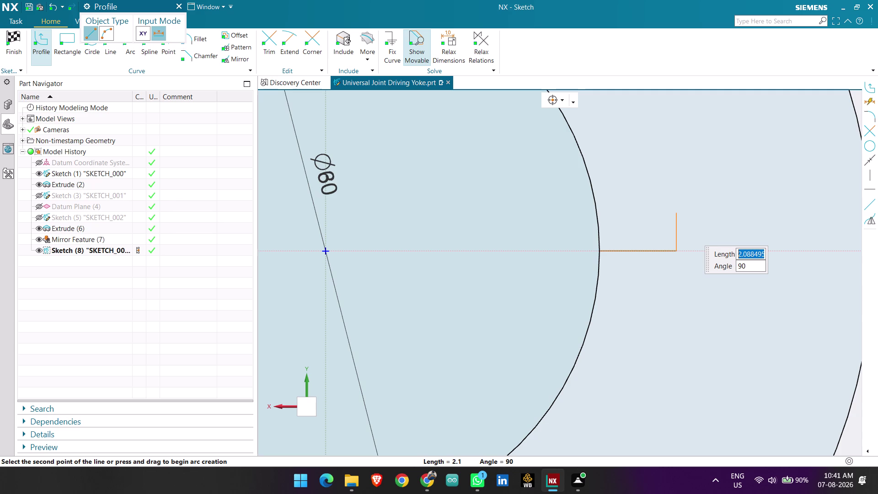
scroll(down, 3)
key(4)
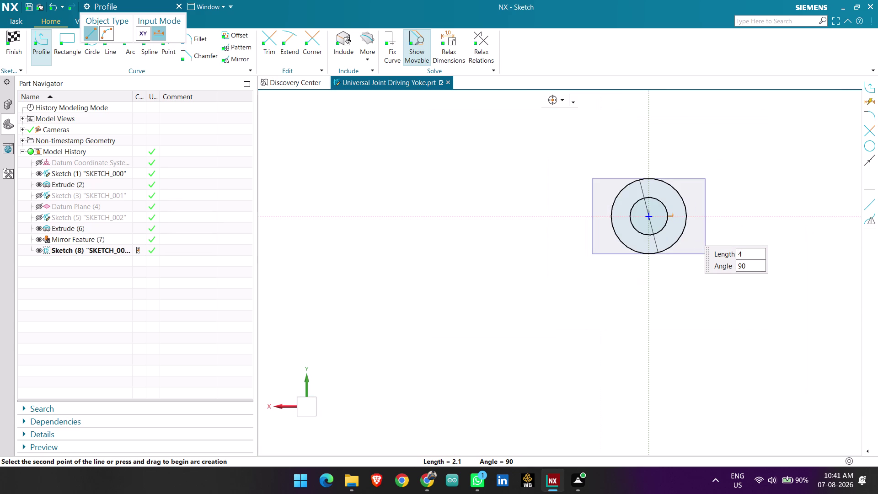
key(Return)
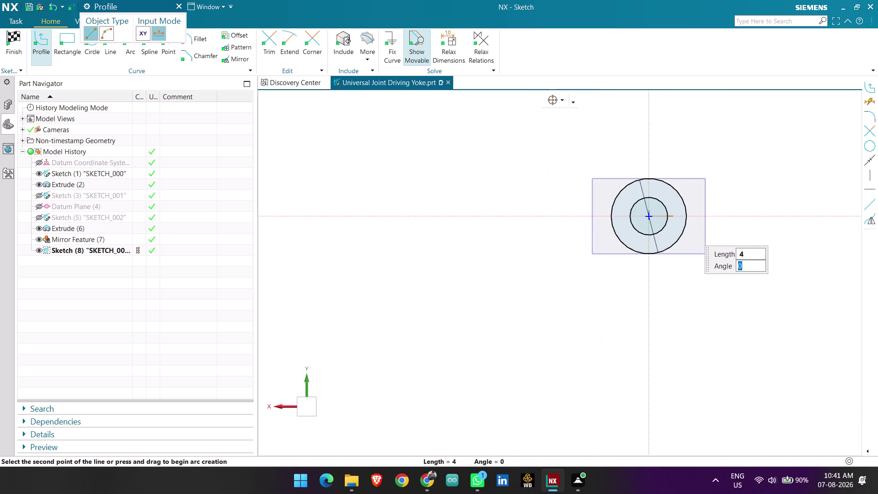
key(Return)
scroll(up, 3)
scroll(up, 3)
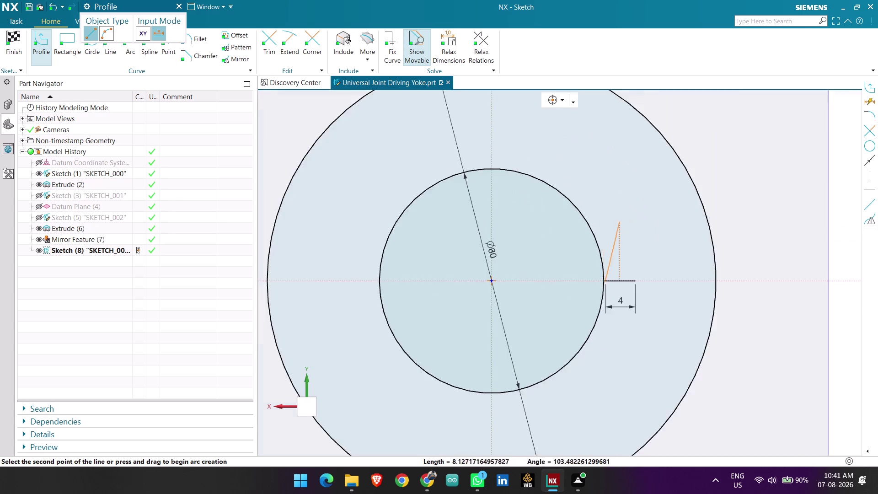
scroll(up, 3)
key(Escape)
key(Escape)
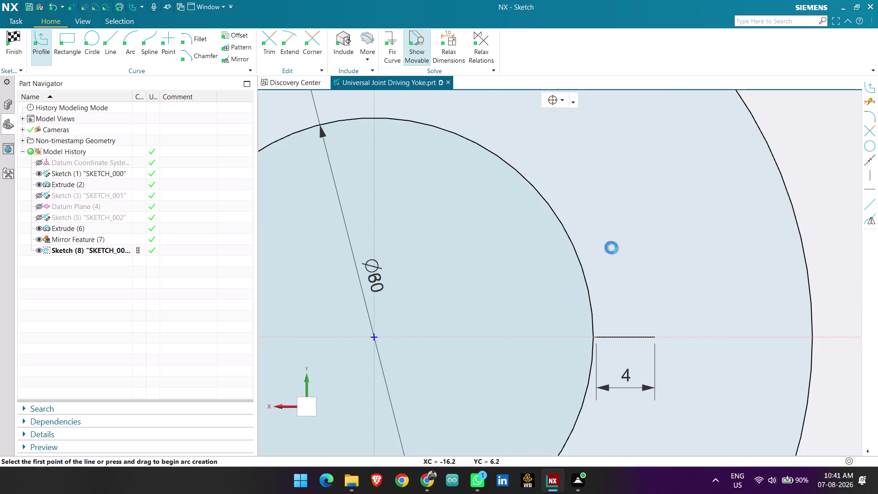
key(ctrl+z)
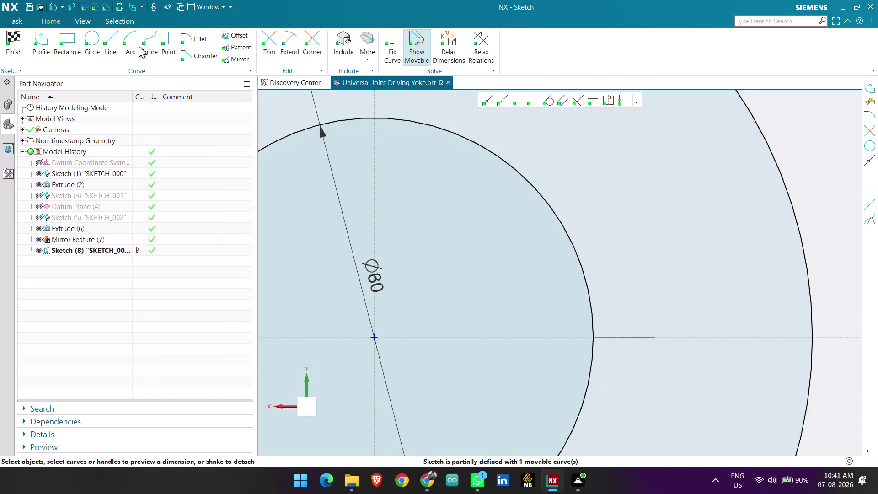
Draw the notch's 4-unit outer edge and its top edge back to the circle.
click(44, 45)
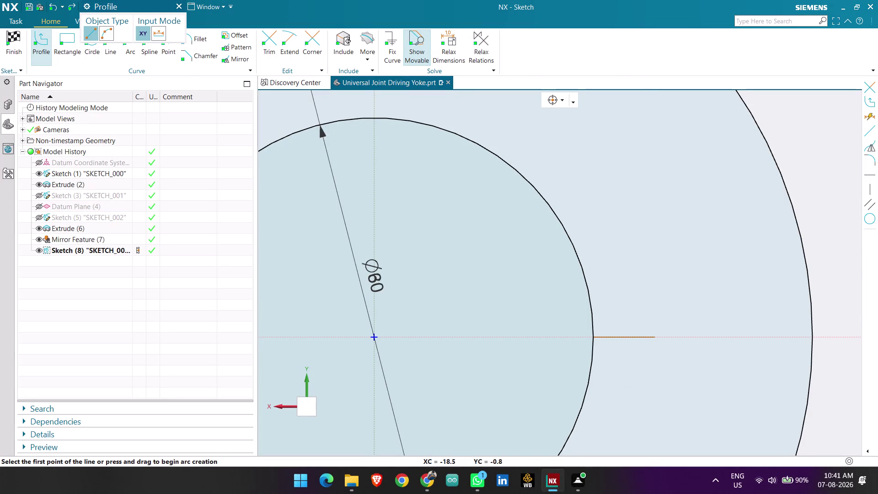
click(656, 336)
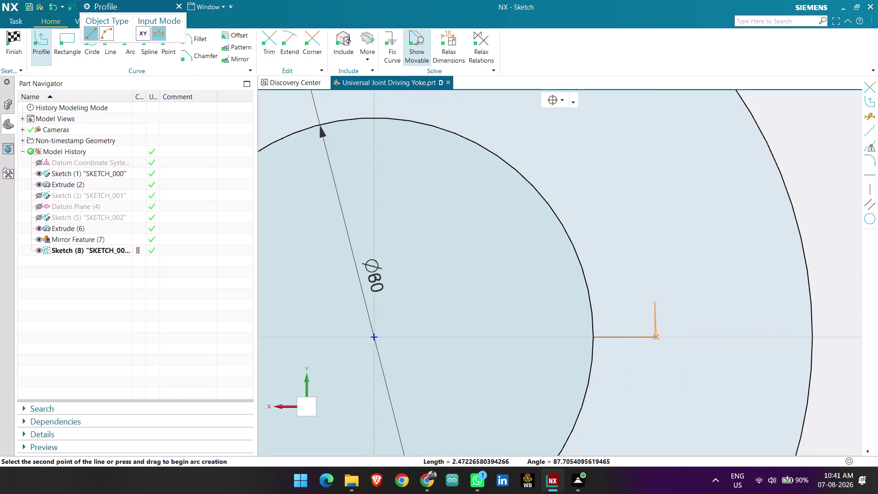
key(Escape)
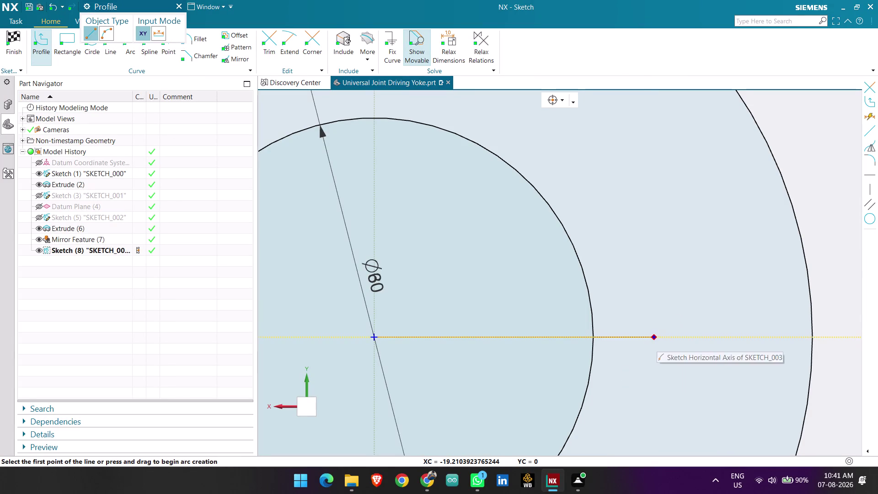
click(652, 337)
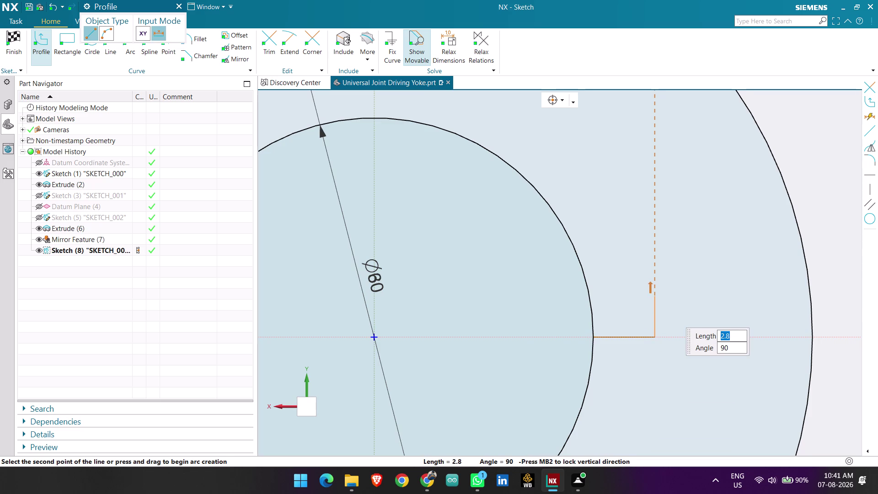
key(4)
key(Return)
key(Return)
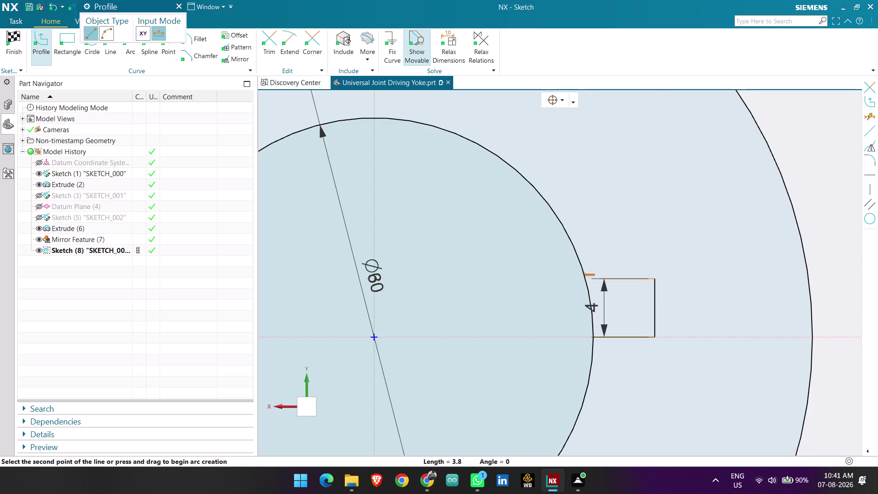
click(553, 280)
key(Escape)
key(Escape)
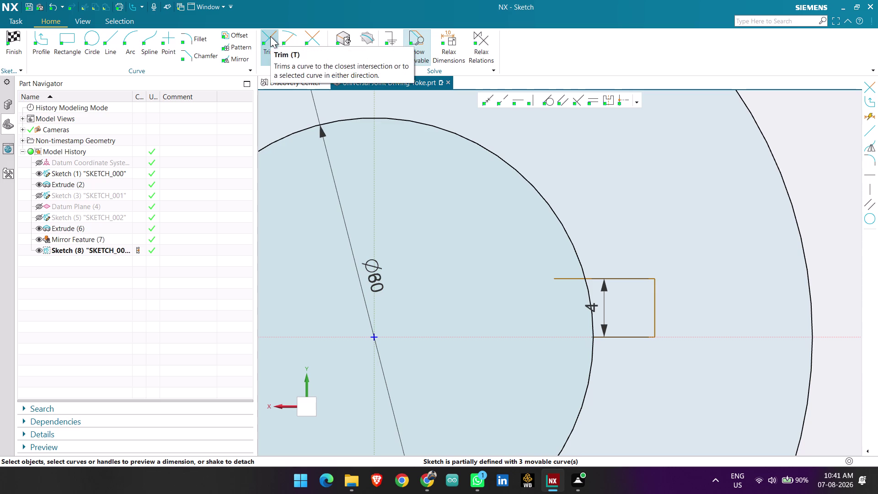
click(232, 61)
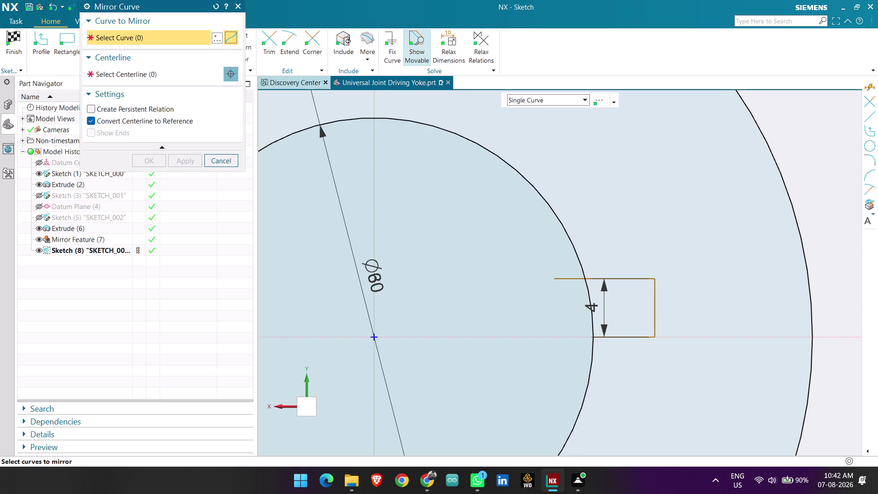
Mirror the half-notch lines across the horizontal axis.
click(179, 74)
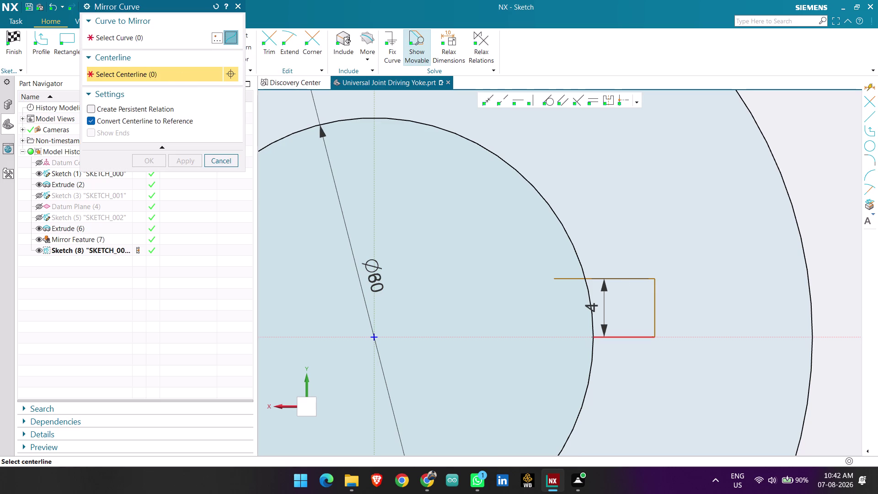
click(629, 337)
click(169, 72)
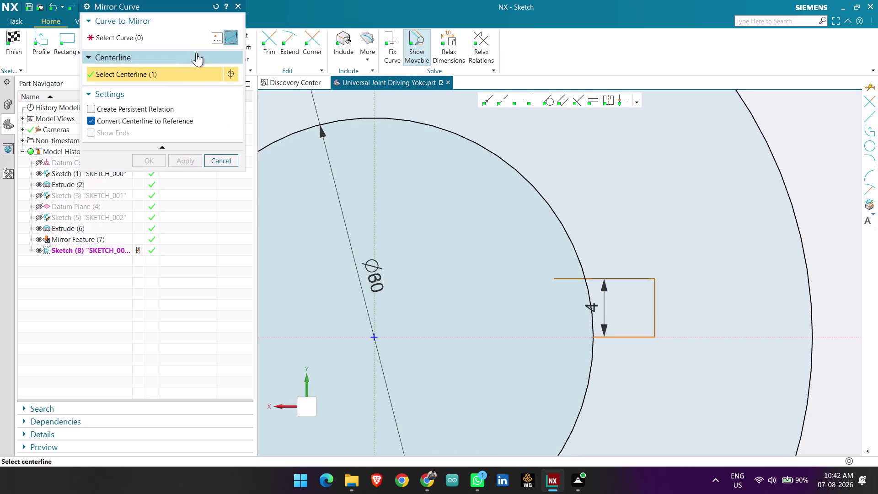
click(180, 42)
click(615, 279)
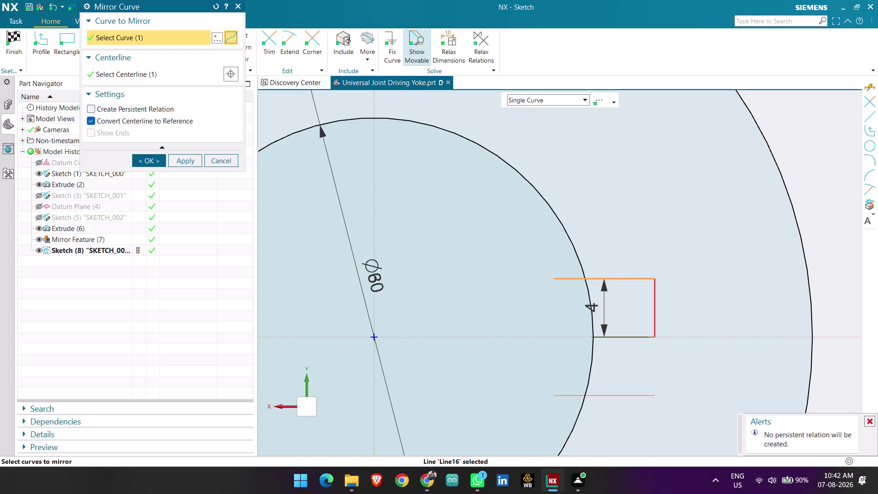
click(656, 310)
click(152, 155)
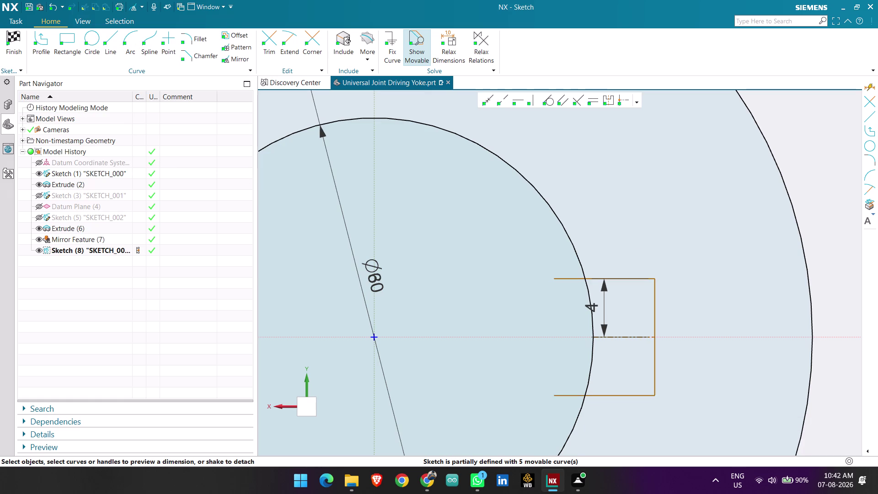
Trim the leftover middle line out of the keyway outline.
click(273, 45)
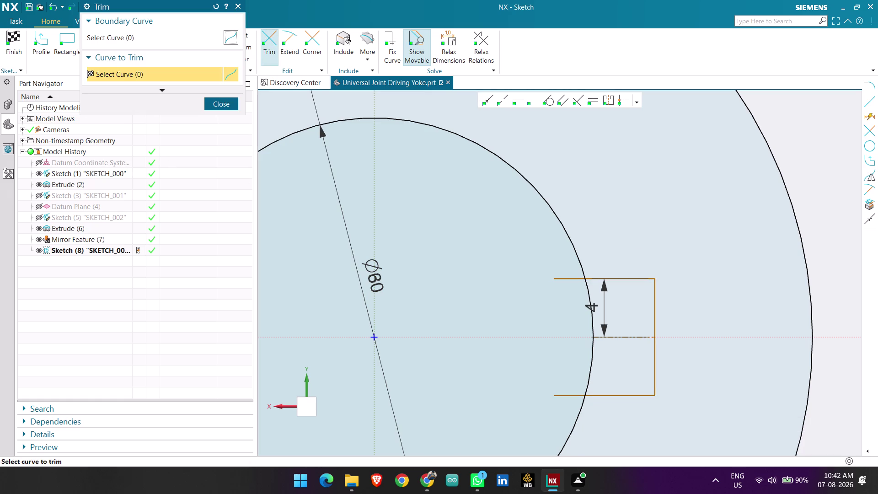
click(558, 279)
click(564, 394)
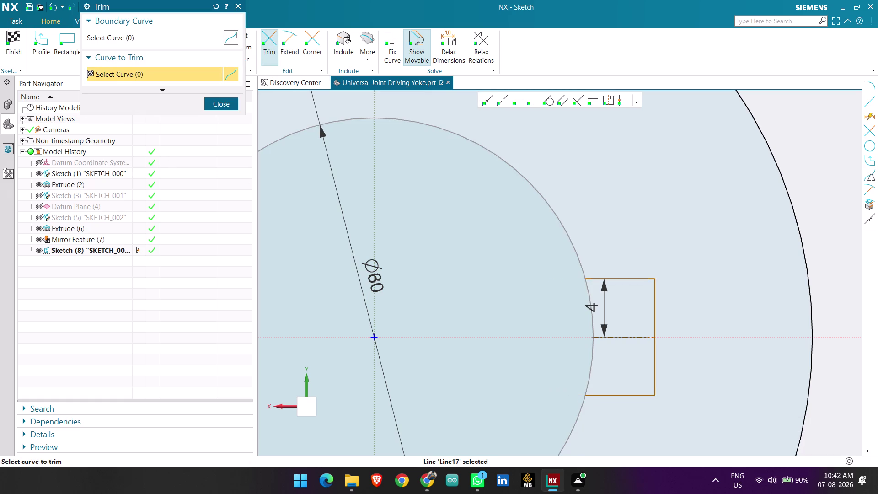
click(222, 110)
scroll(down, 3)
scroll(up, 3)
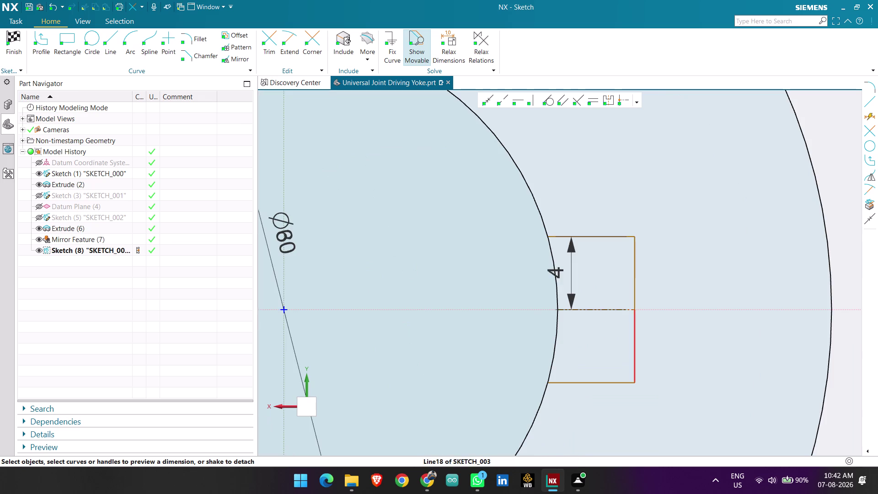
scroll(down, 3)
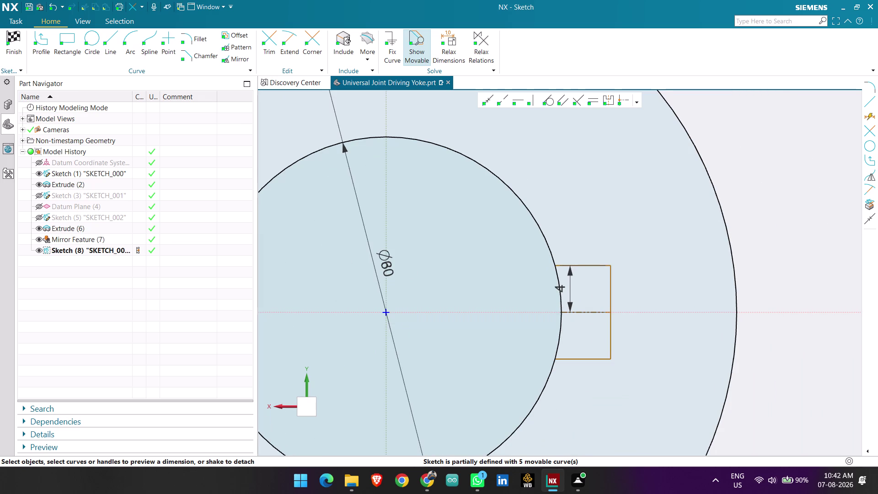
key(d)
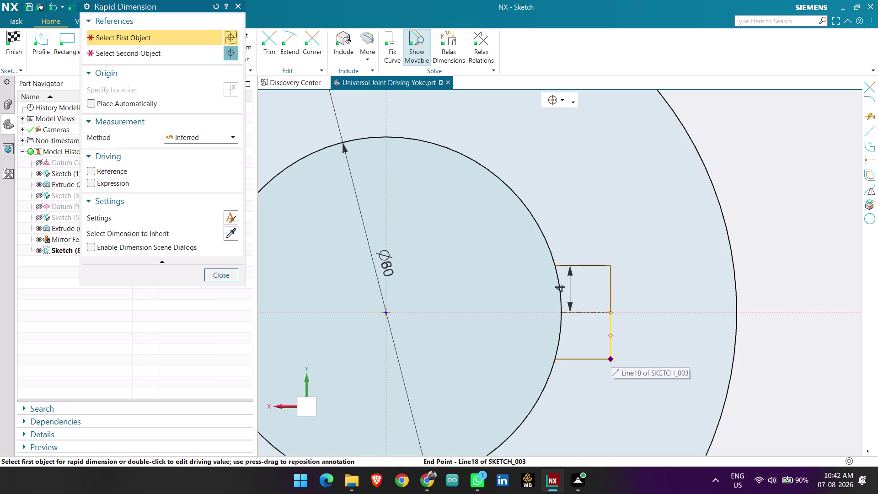
Start a dimension from the notch's outer corner to the circle centre, then cancel it.
click(611, 359)
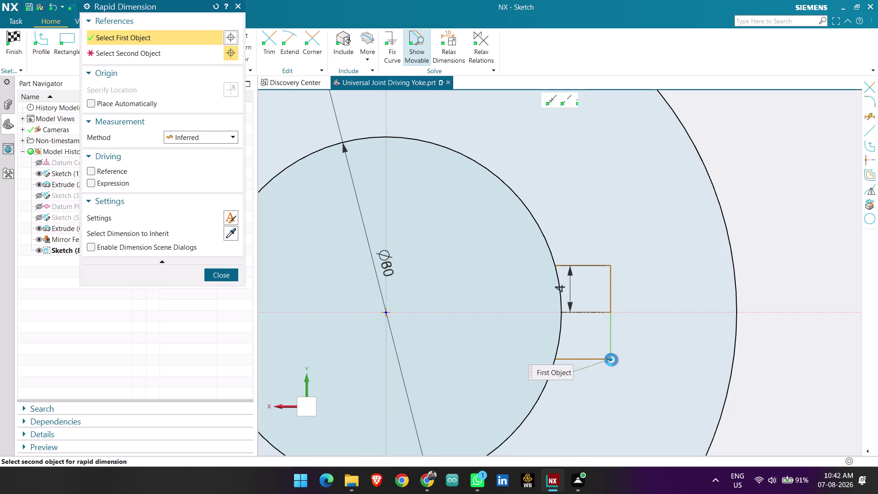
click(553, 363)
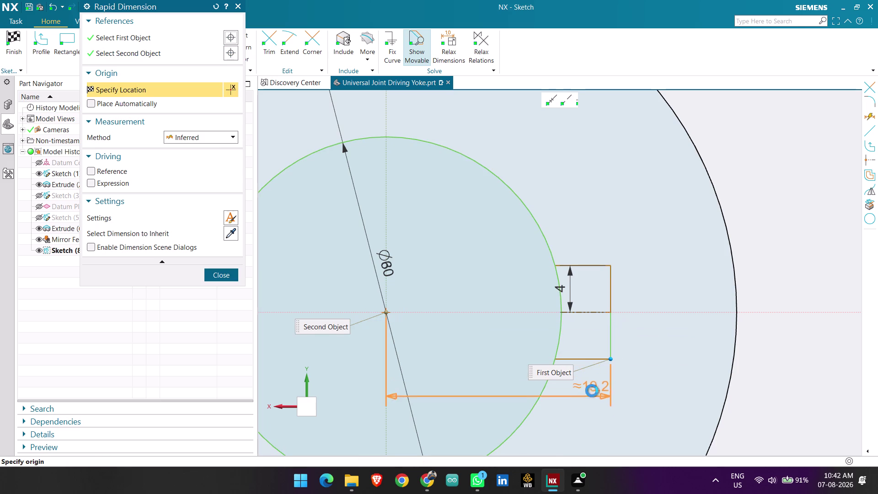
key(Escape)
key(Escape)
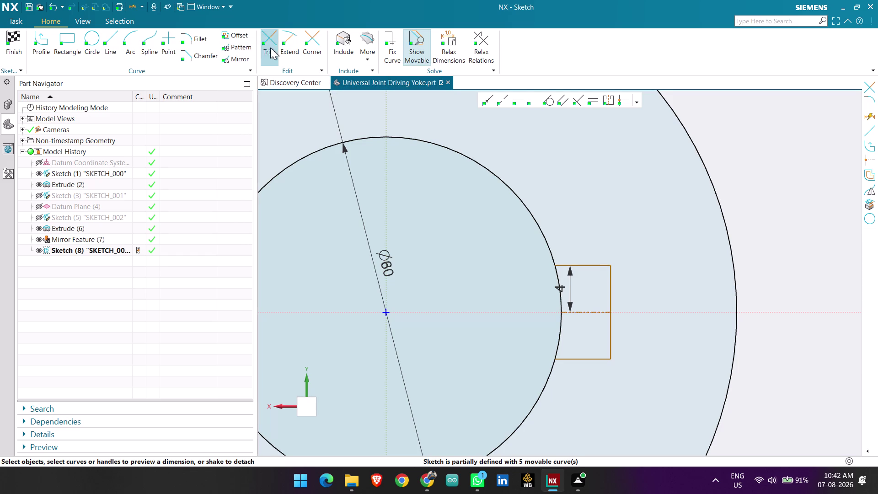
Dimension the notch's protrusion beyond the circle as 3, placed below the notch.
key(d)
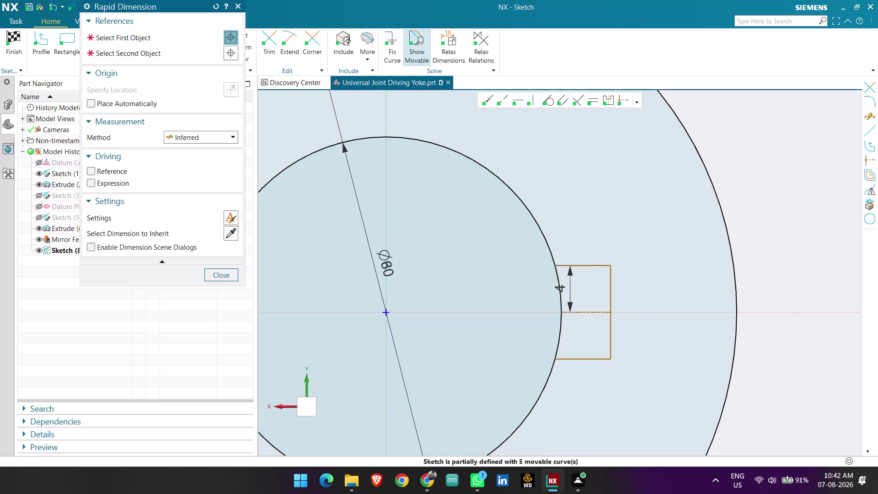
click(608, 357)
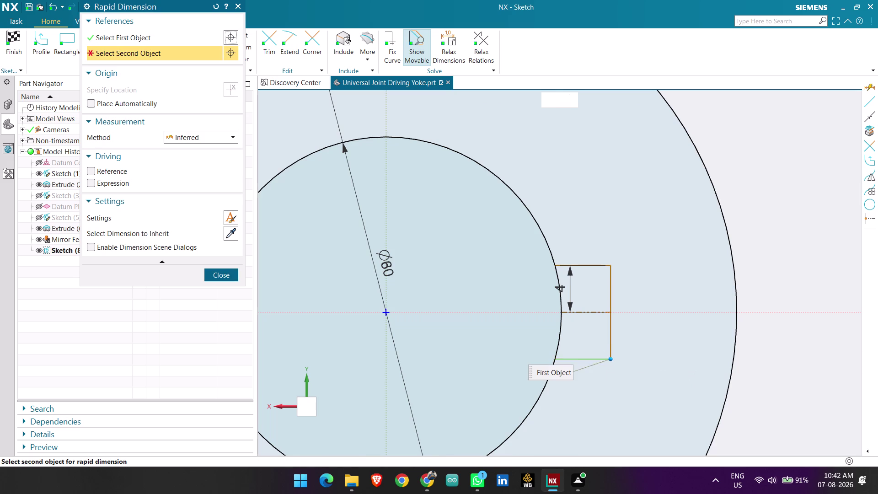
click(557, 359)
click(589, 396)
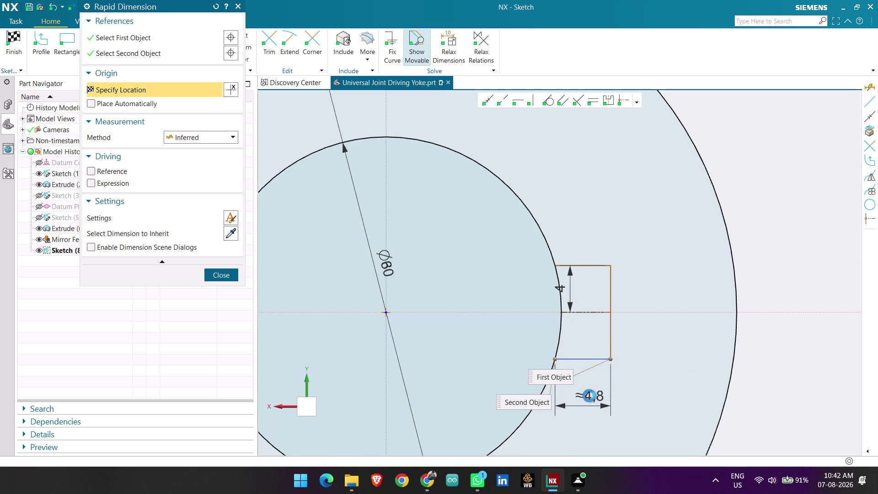
key(Escape)
double_click(595, 397)
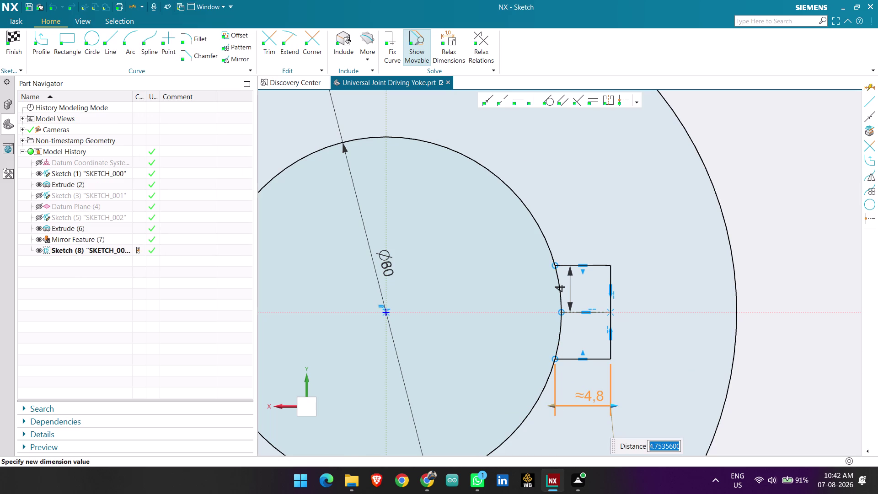
key(3)
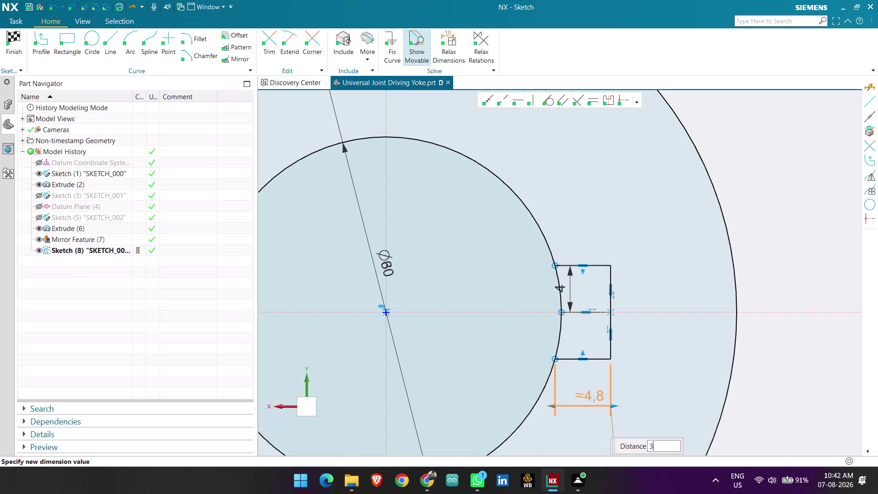
key(Return)
middle_click(672, 358)
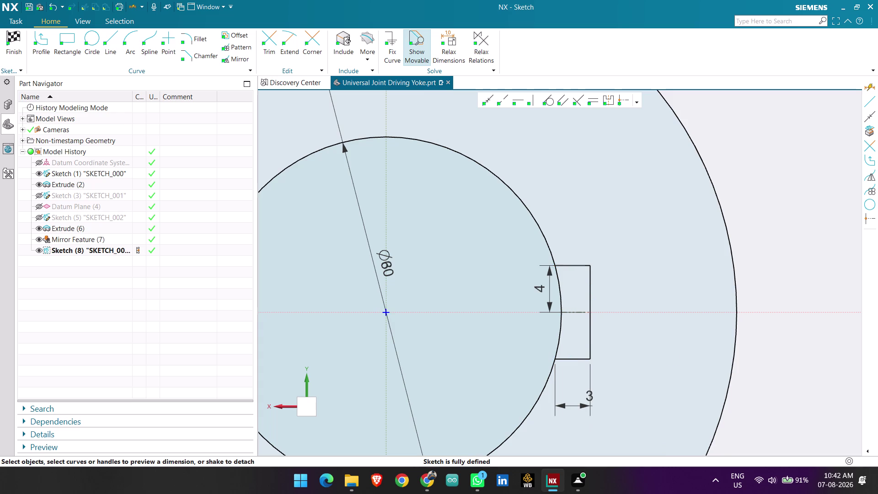
scroll(down, 3)
scroll(up, 3)
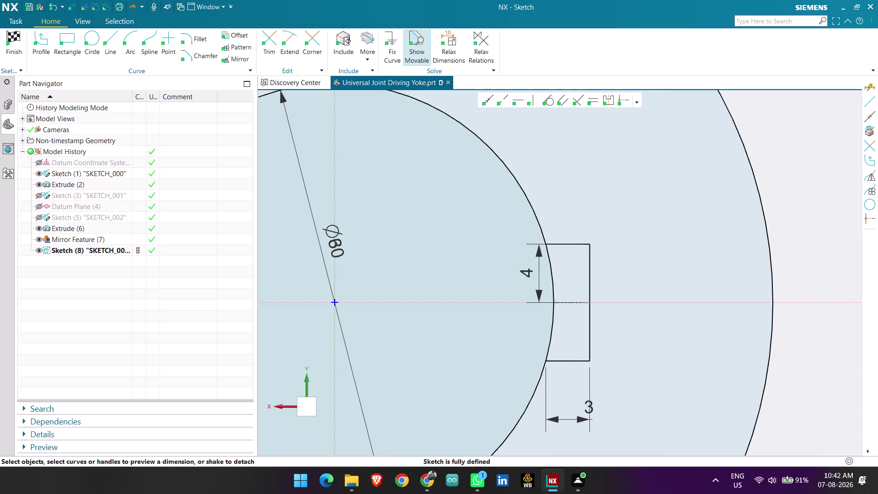
click(591, 285)
Delete the upper outer edge and extend the outer edge to rejoin the top edge.
key(Delete)
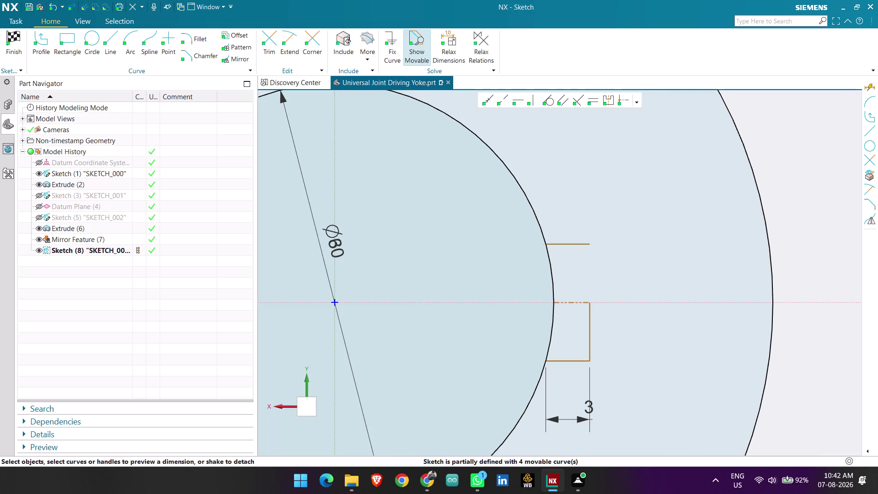
click(286, 45)
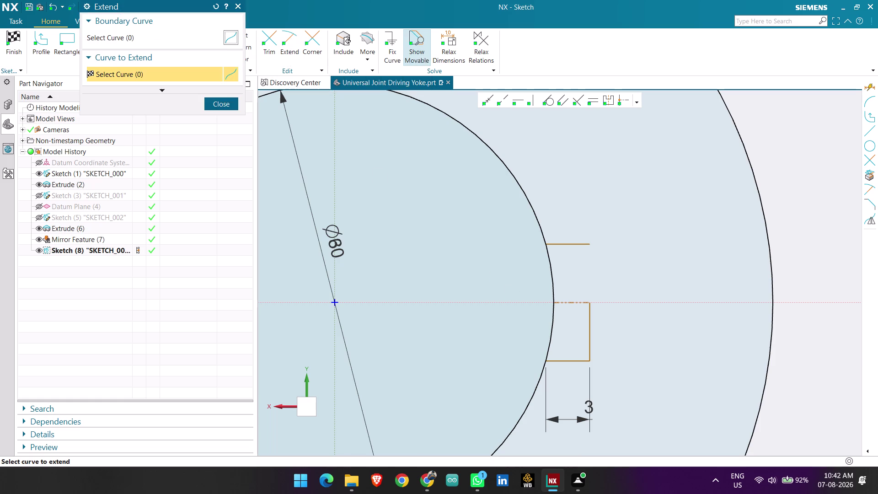
click(587, 329)
click(227, 104)
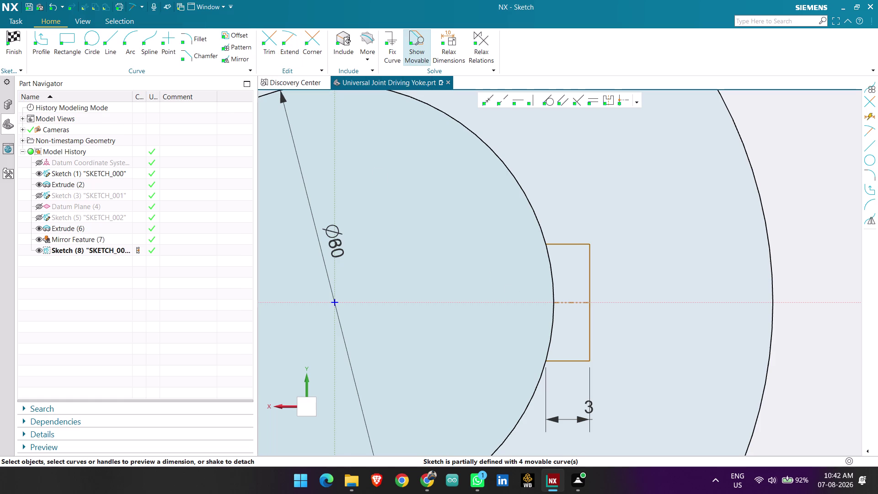
Trim away the 60-diameter circle's arc inside the notch.
click(265, 43)
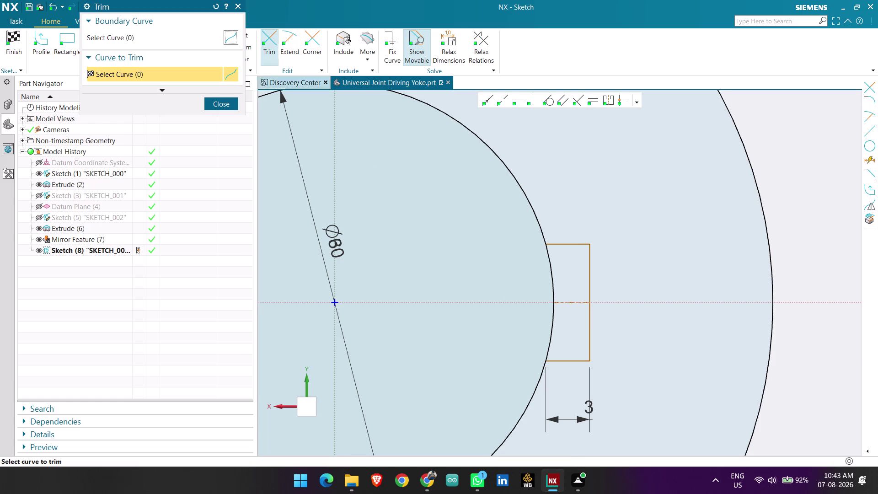
click(552, 278)
click(554, 324)
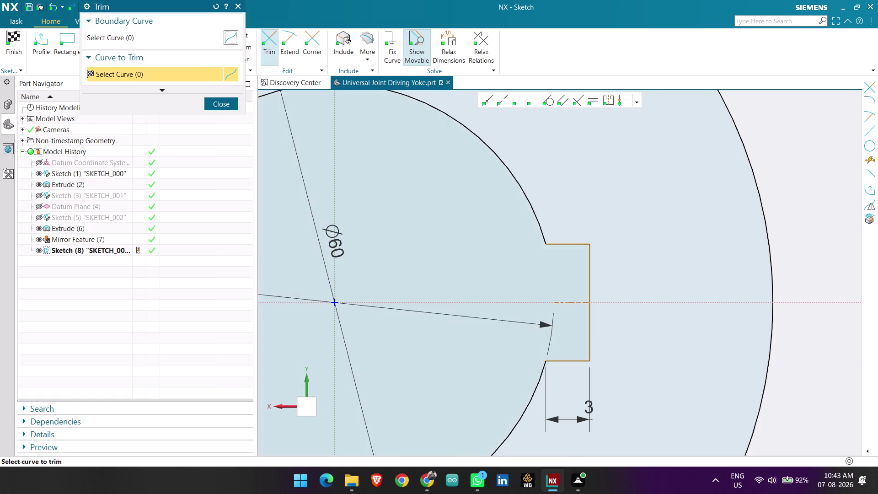
scroll(down, 3)
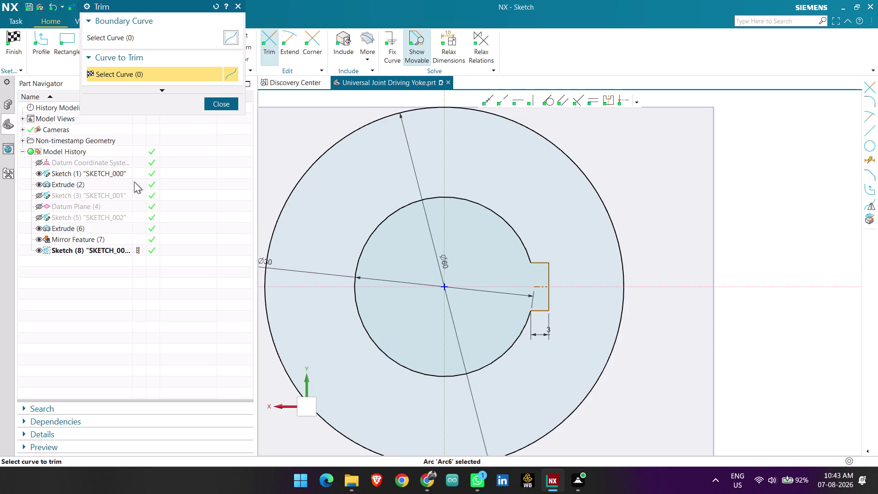
click(223, 101)
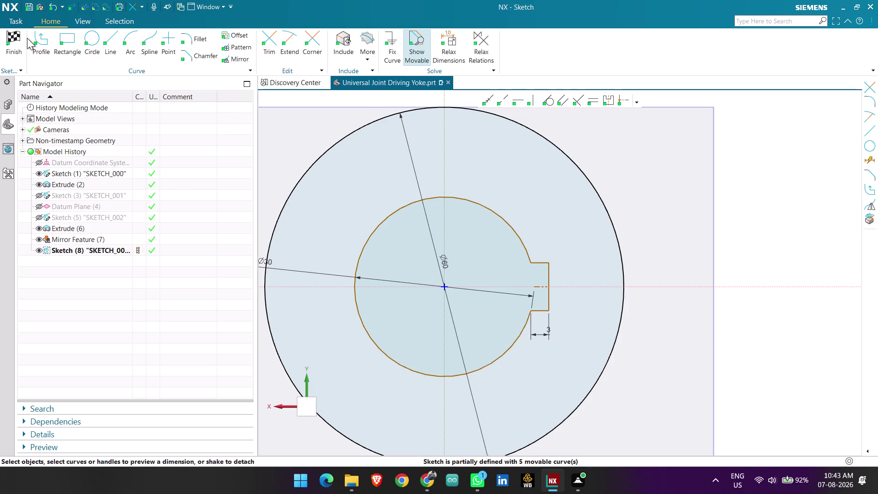
click(11, 37)
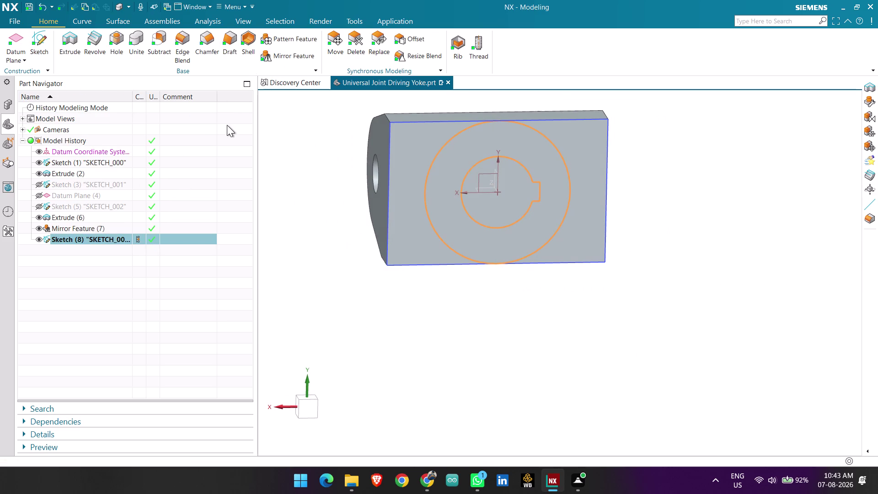
Extrude Sketch (8) 30 mm in the reversed direction, united with the yoke as Extrude (9).
click(71, 43)
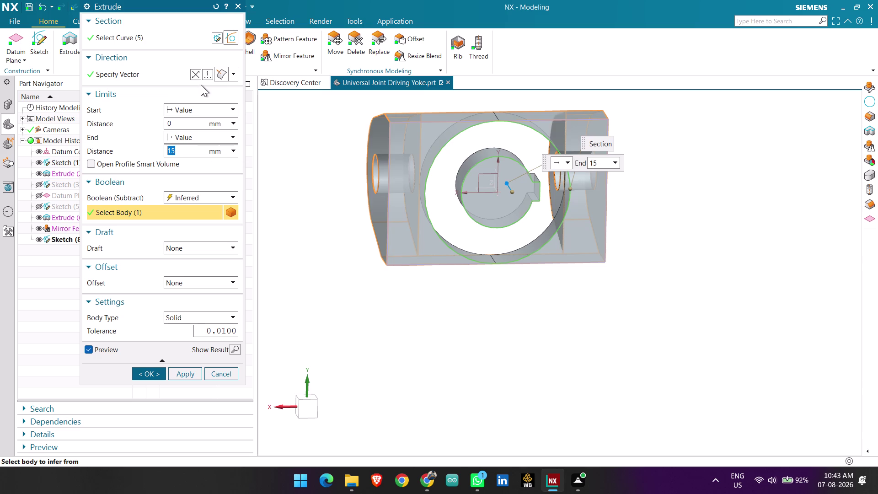
click(196, 75)
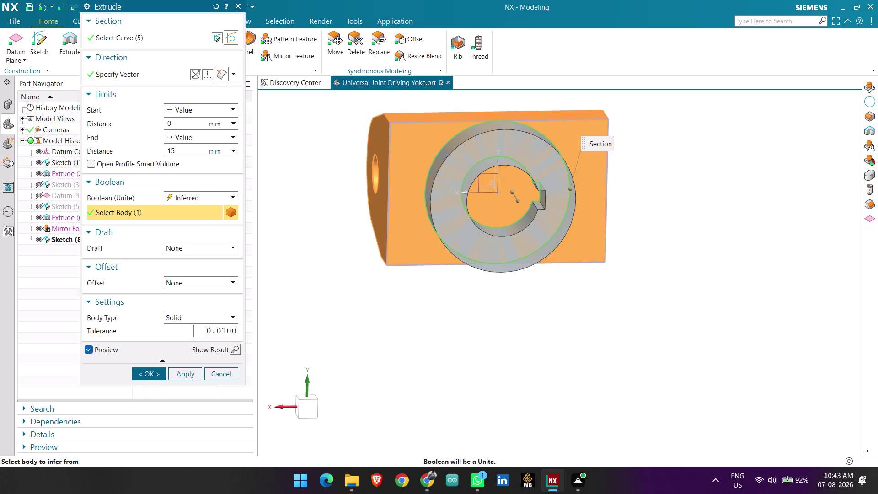
drag(191, 152, 141, 146)
key(BackSpace)
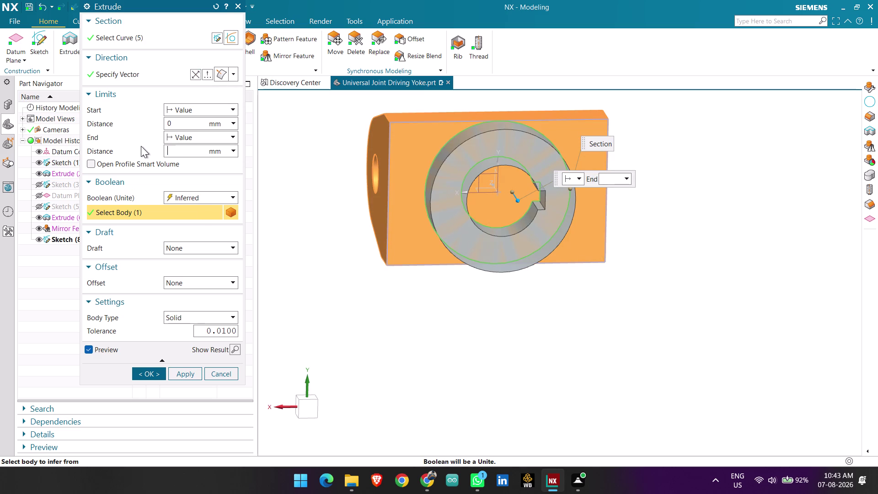
text(30)
key(Return)
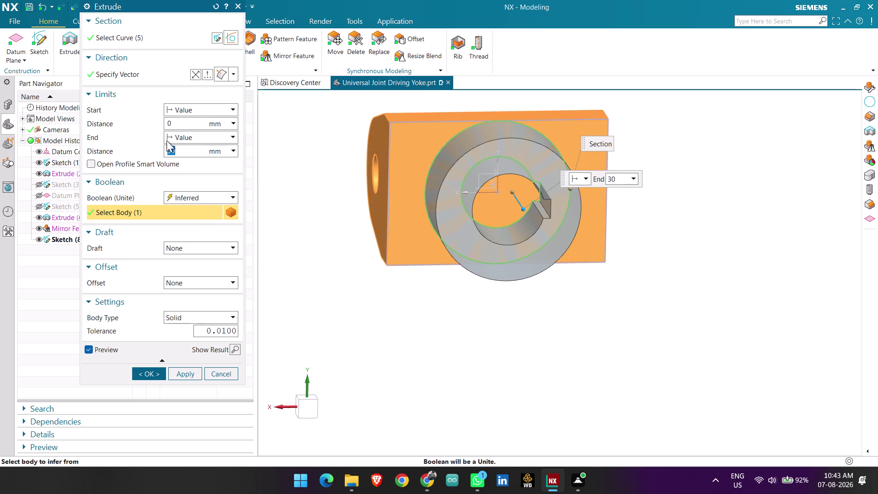
middle_drag(347, 202, 342, 272)
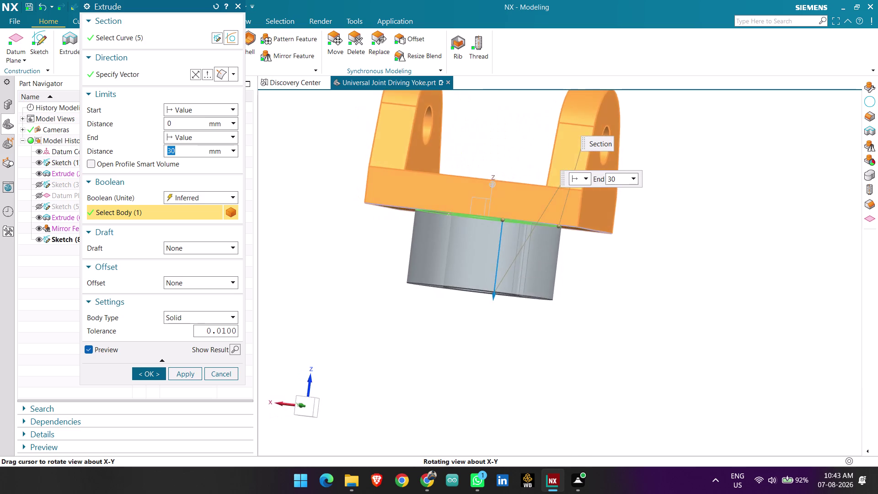
middle_drag(343, 271, 292, 270)
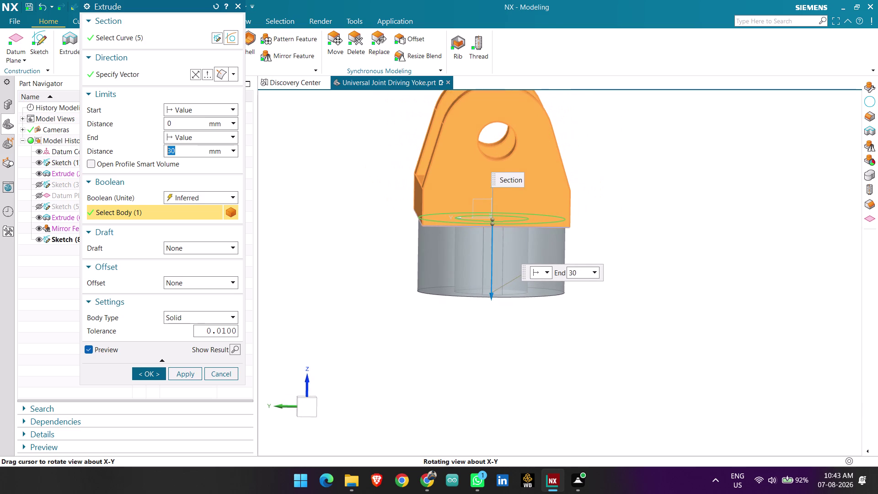
click(141, 371)
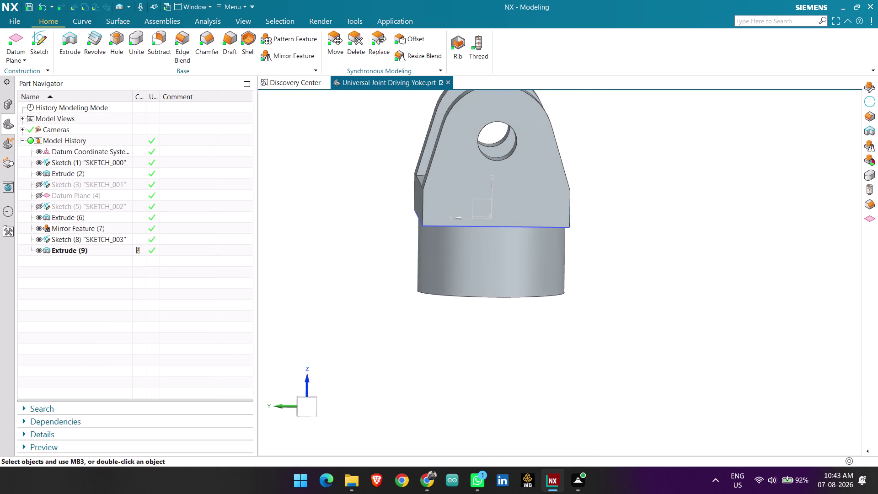
Orbit and zoom around the yoke to inspect the new hub and its keyed bore.
scroll(up, 3)
middle_drag(372, 269, 383, 269)
scroll(down, 3)
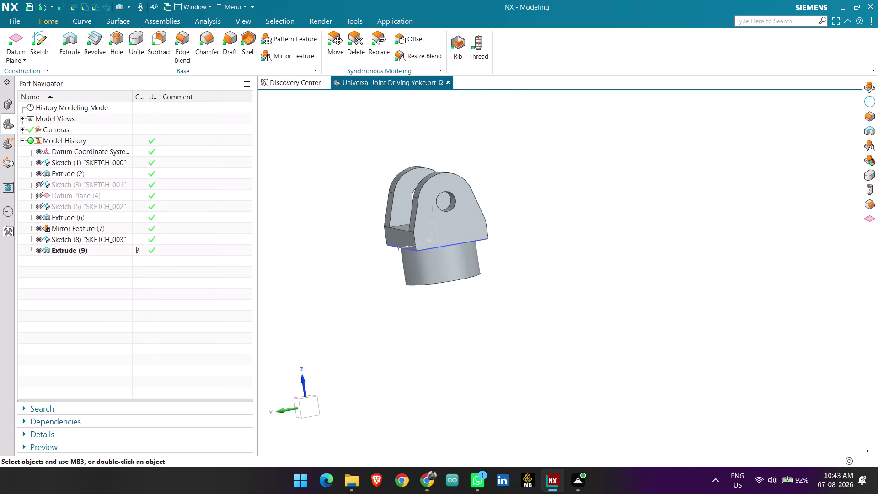
middle_drag(523, 245, 512, 246)
click(304, 405)
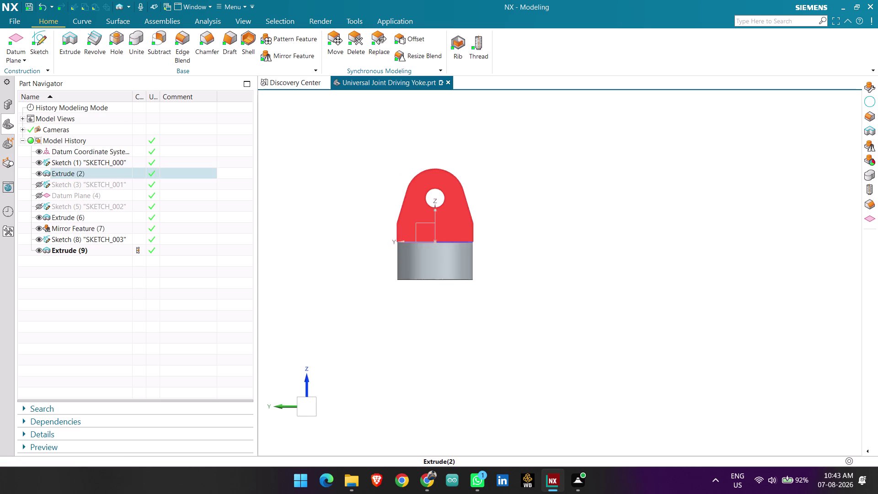
scroll(up, 3)
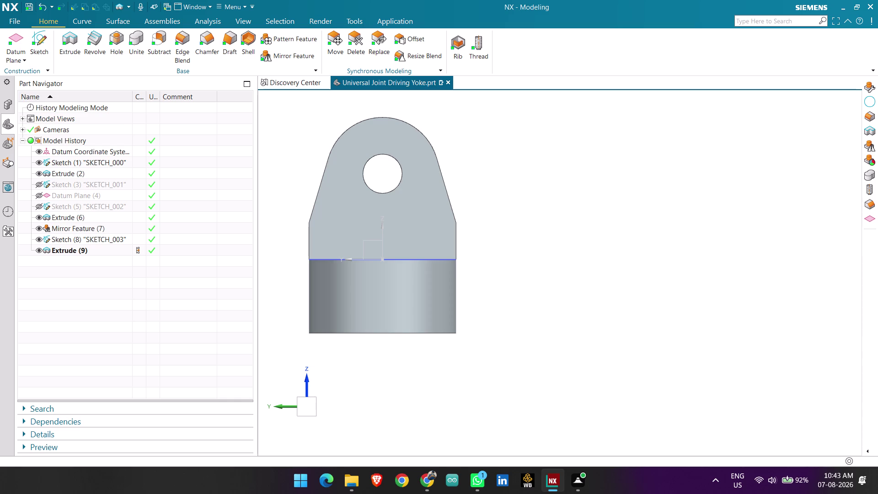
scroll(down, 3)
scroll(up, 3)
scroll(down, 3)
middle_drag(487, 224, 482, 252)
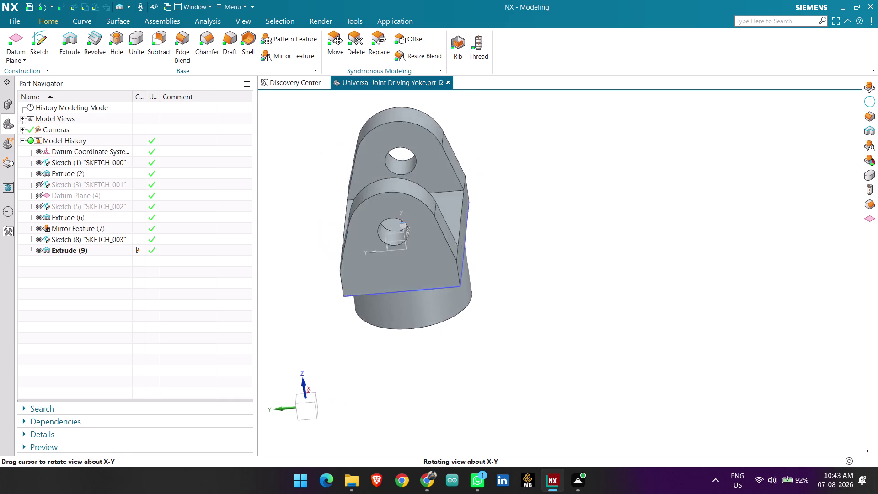
middle_drag(482, 252, 456, 242)
middle_drag(440, 246, 446, 258)
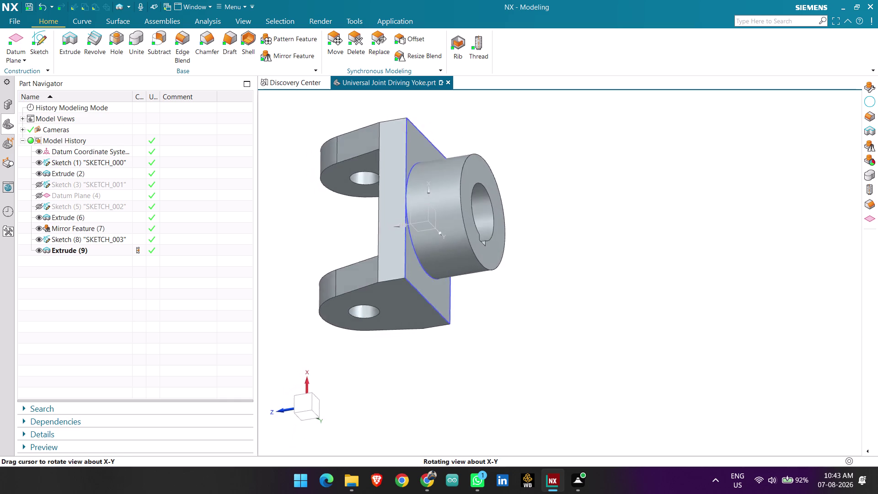
middle_drag(445, 258, 455, 277)
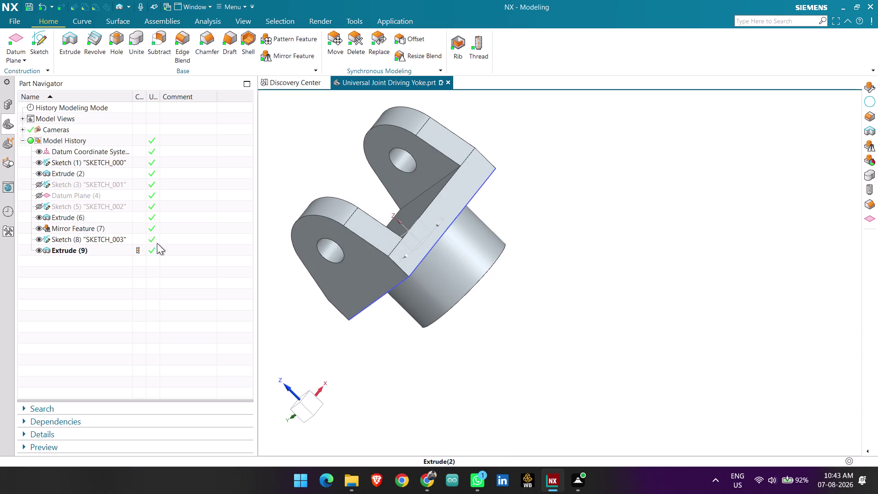
Hide Sketch (8) and Sketch (1) in the Part Navigator, then view the lugs.
click(39, 238)
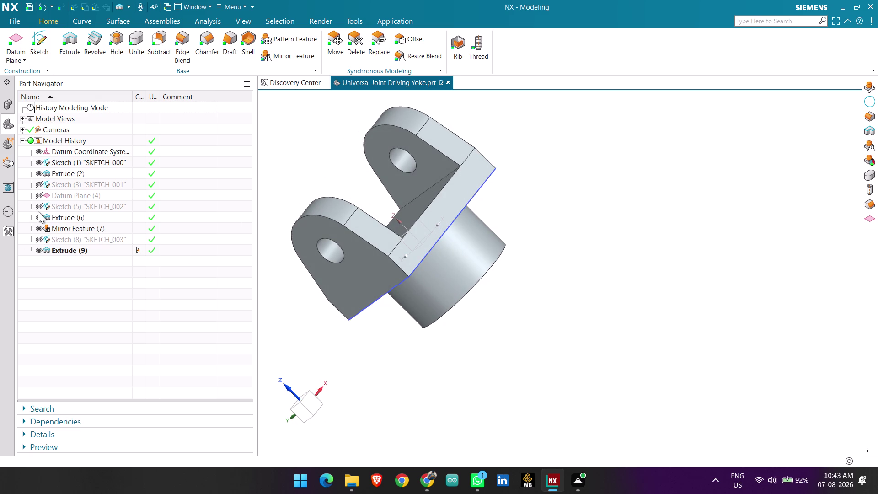
click(38, 163)
middle_drag(406, 165, 439, 145)
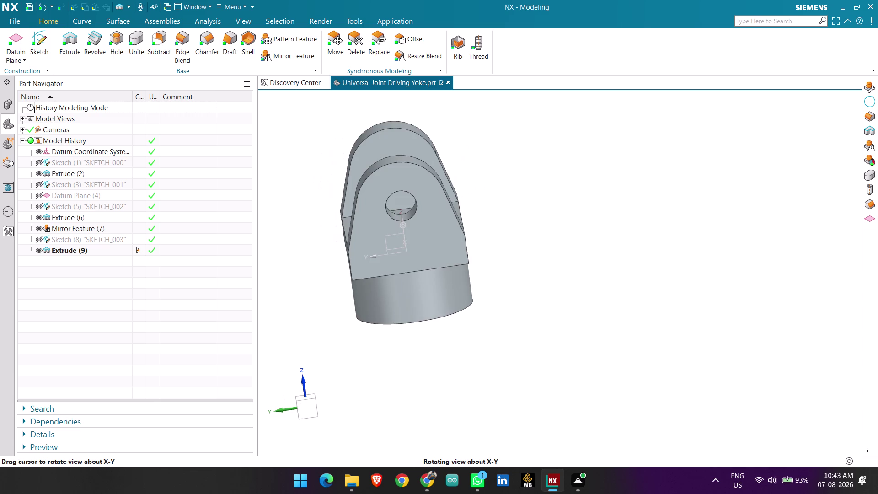
right_click(436, 246)
Select Extrude (2), Extrude (6), Mirror Feature (7) and Extrude (9) for face colouring.
click(473, 308)
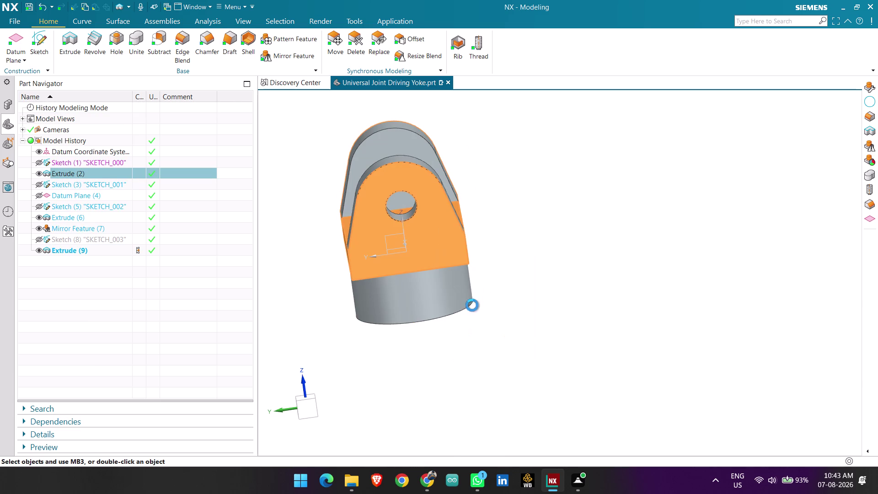
middle_drag(537, 247, 496, 257)
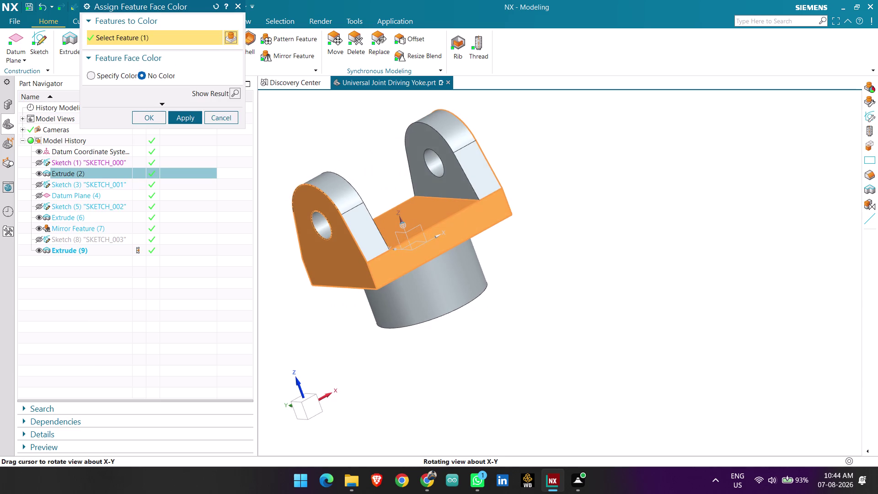
click(472, 168)
click(358, 234)
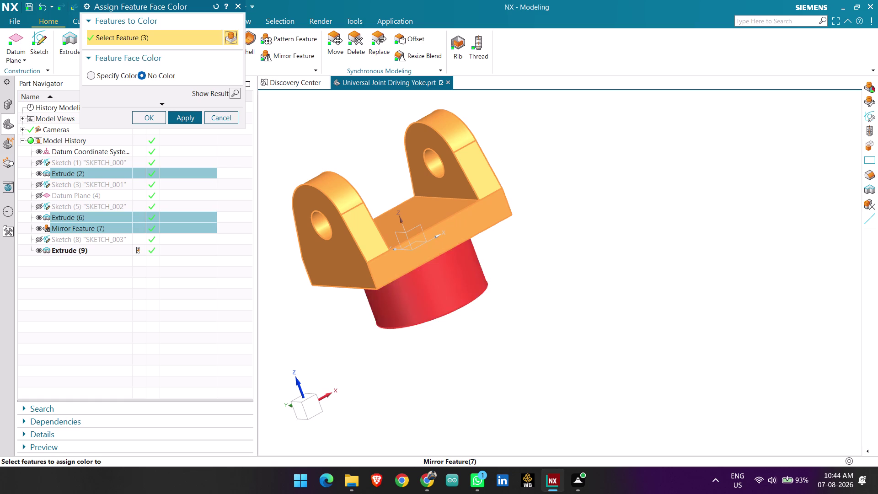
click(443, 298)
middle_drag(526, 272, 472, 219)
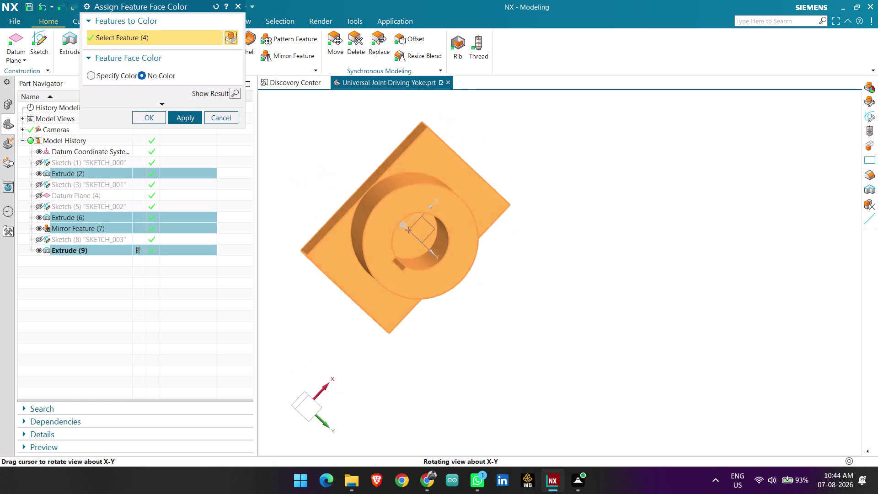
middle_drag(471, 219, 505, 282)
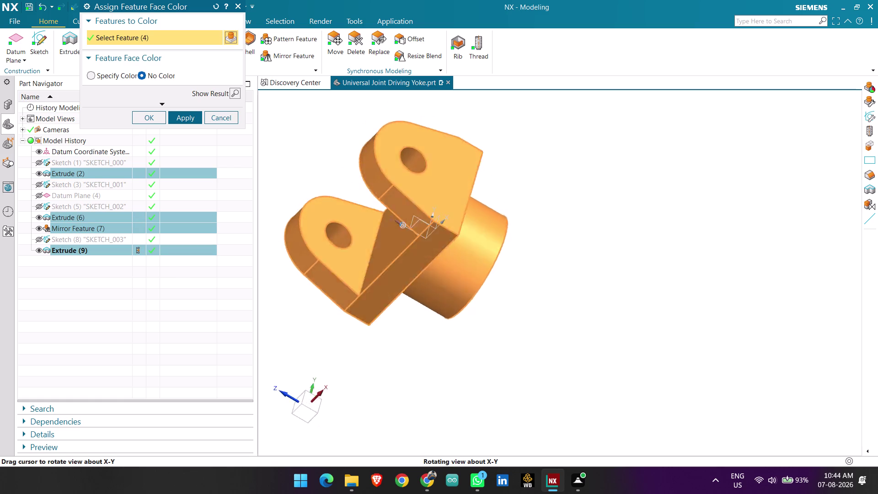
middle_drag(505, 281, 544, 265)
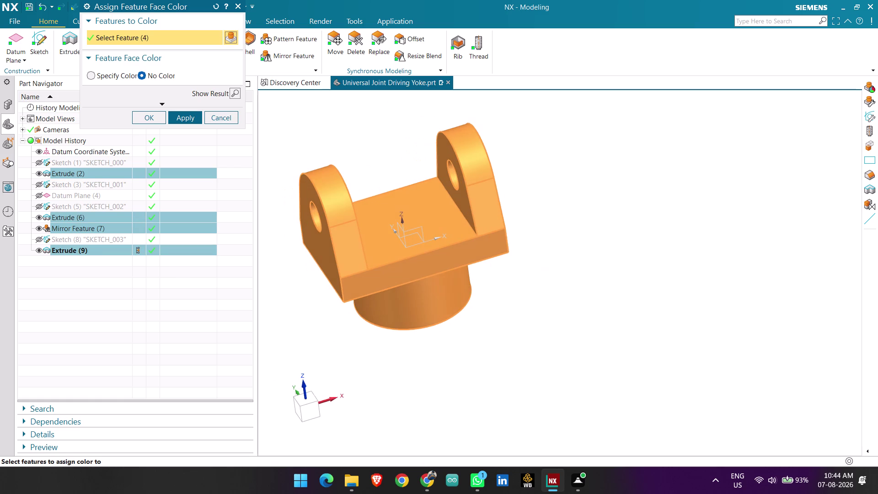
Apply a yellow face colour to the selected features and close the dialog.
click(112, 78)
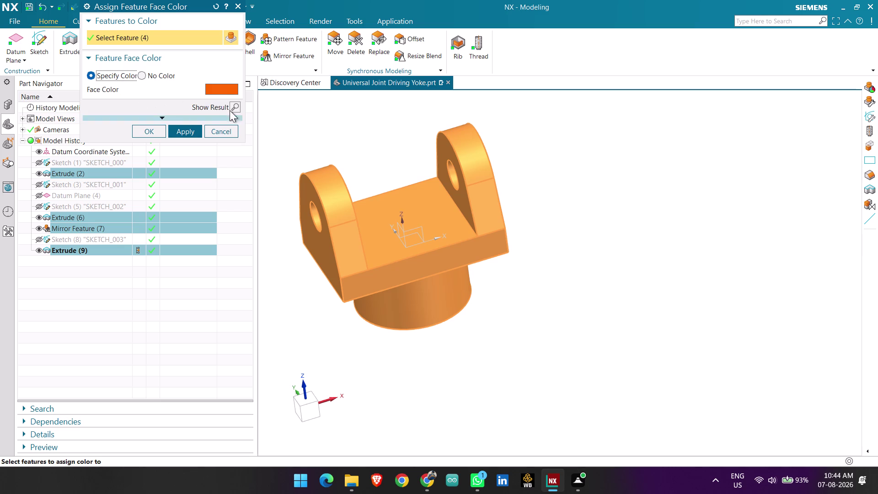
click(221, 91)
click(129, 64)
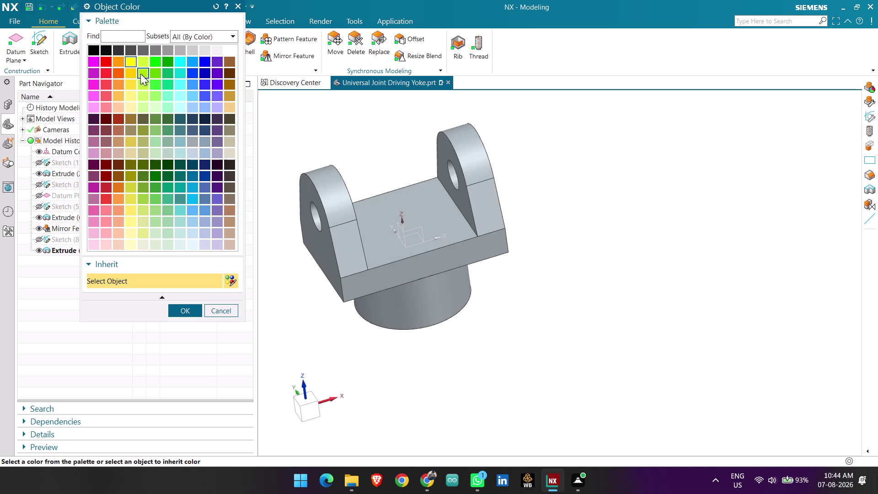
click(187, 306)
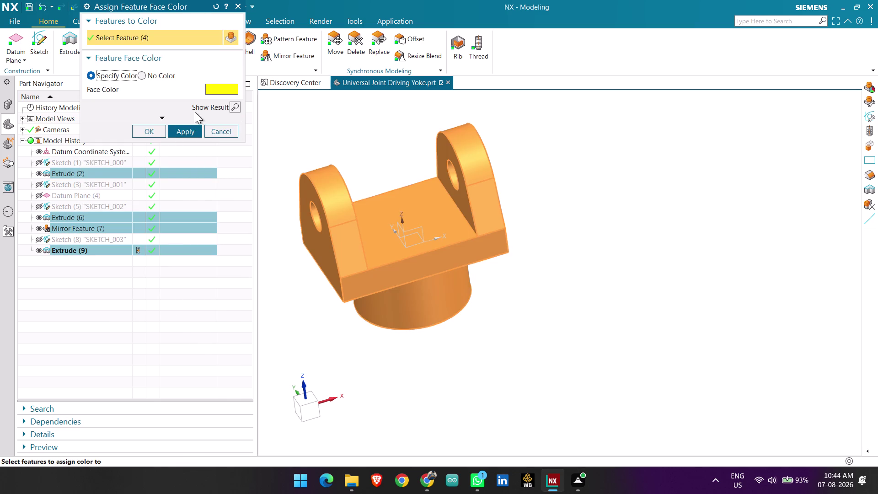
click(188, 132)
middle_drag(594, 224, 595, 255)
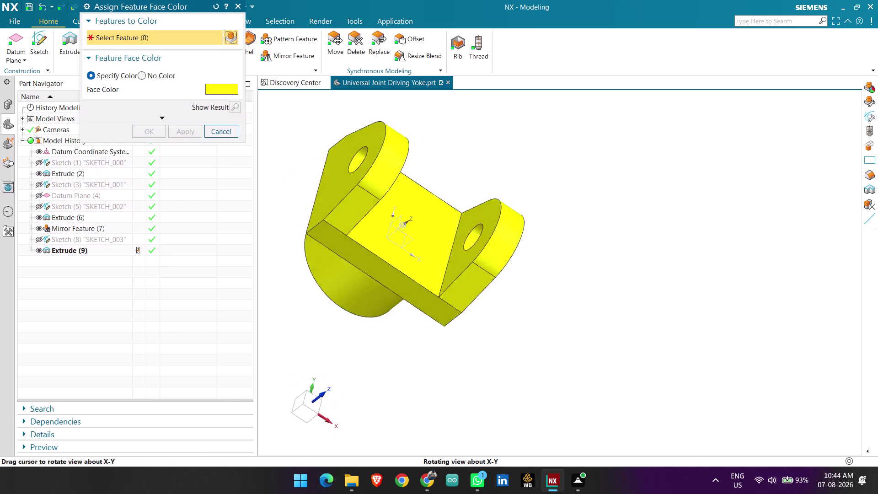
middle_drag(595, 255, 608, 177)
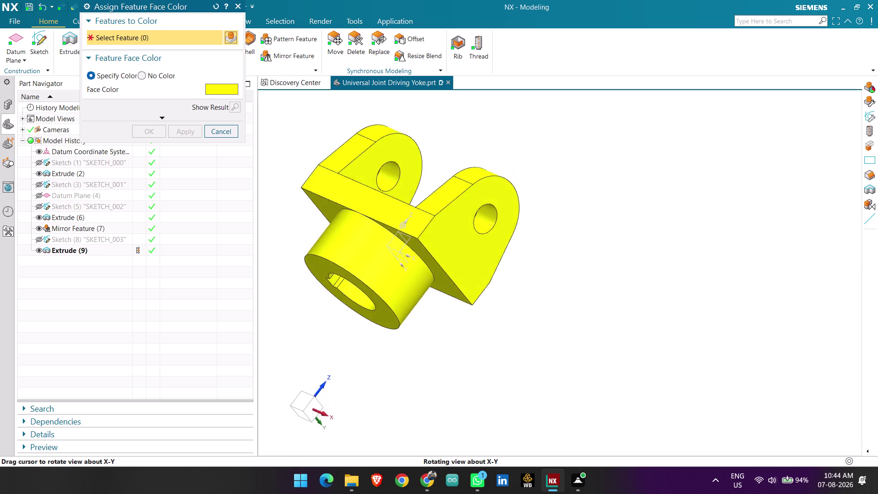
middle_drag(608, 177, 579, 171)
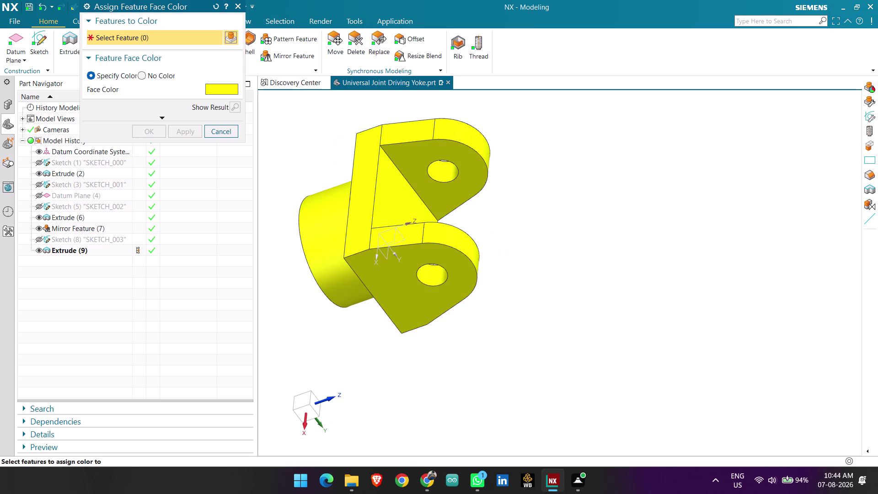
click(225, 135)
scroll(down, 3)
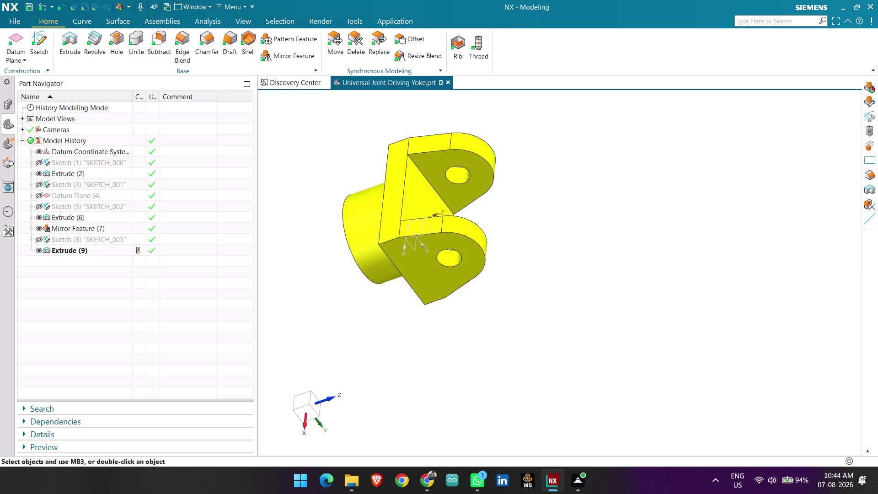
scroll(up, 3)
Save the part with Ctrl+S and orbit to review the yellow yoke.
key(ctrl+s)
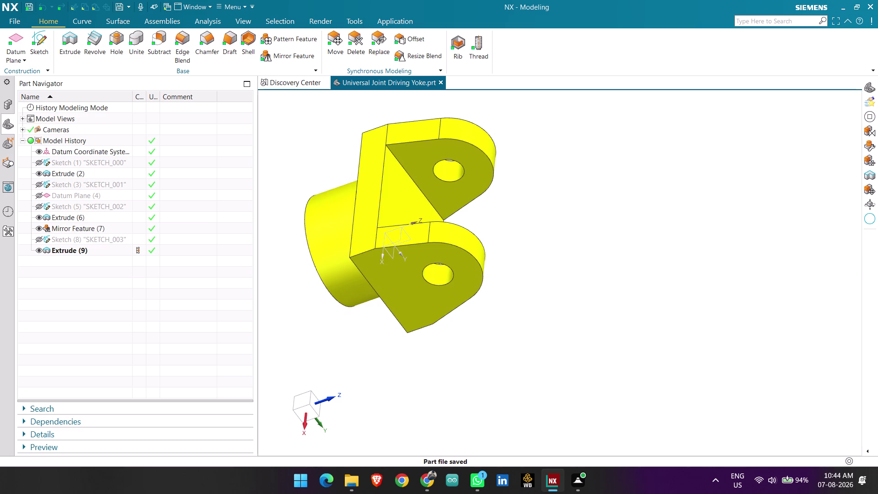
middle_drag(568, 195, 565, 195)
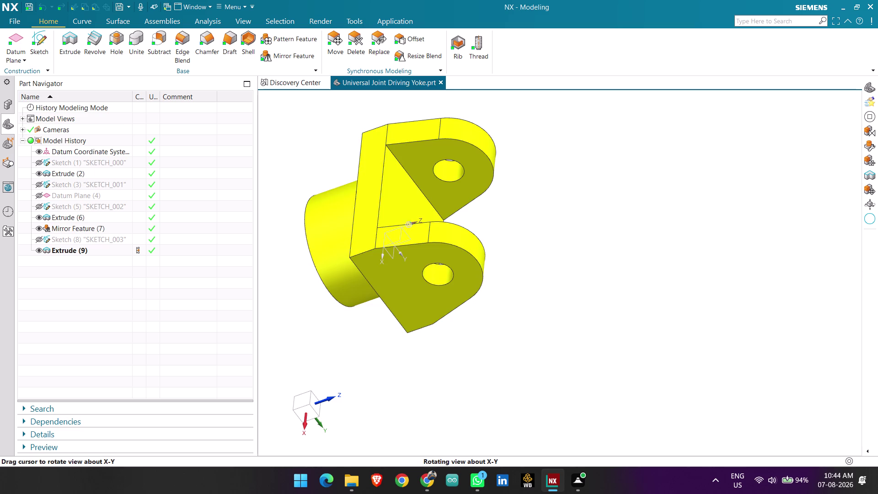
middle_drag(565, 195, 546, 182)
scroll(down, 3)
scroll(up, 3)
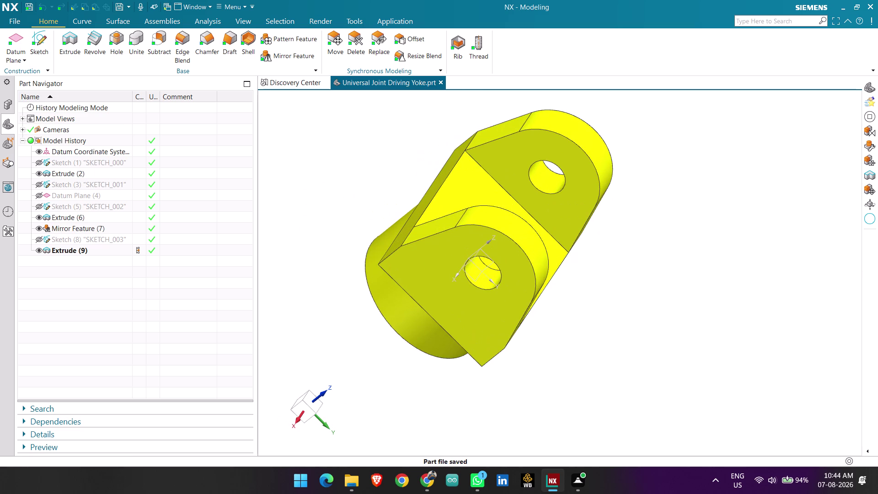